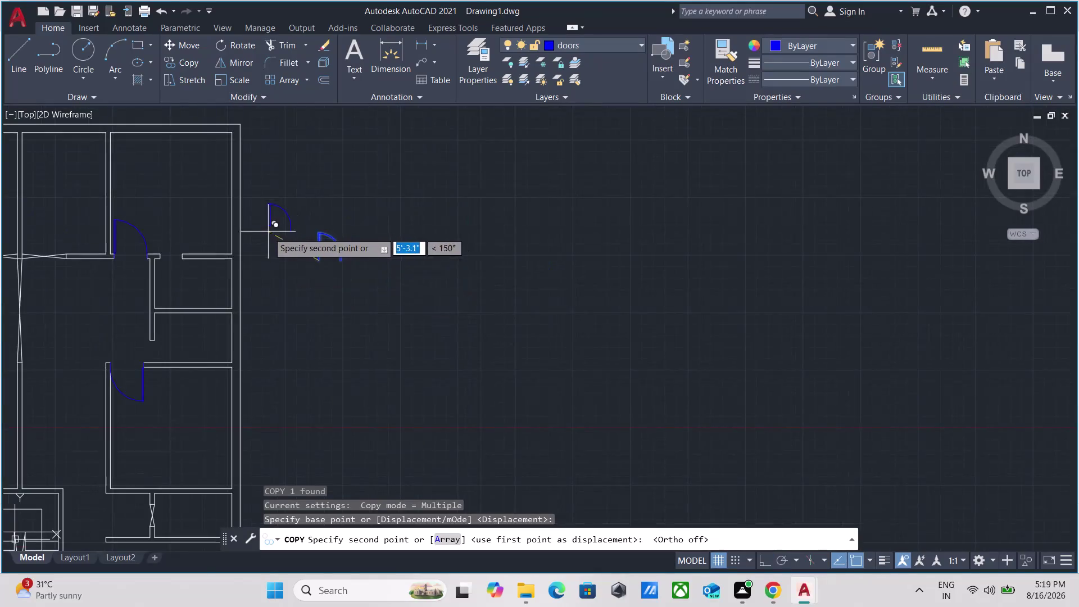
Place the copied blue door swing at an opening and finish copying.
scroll(up, 3)
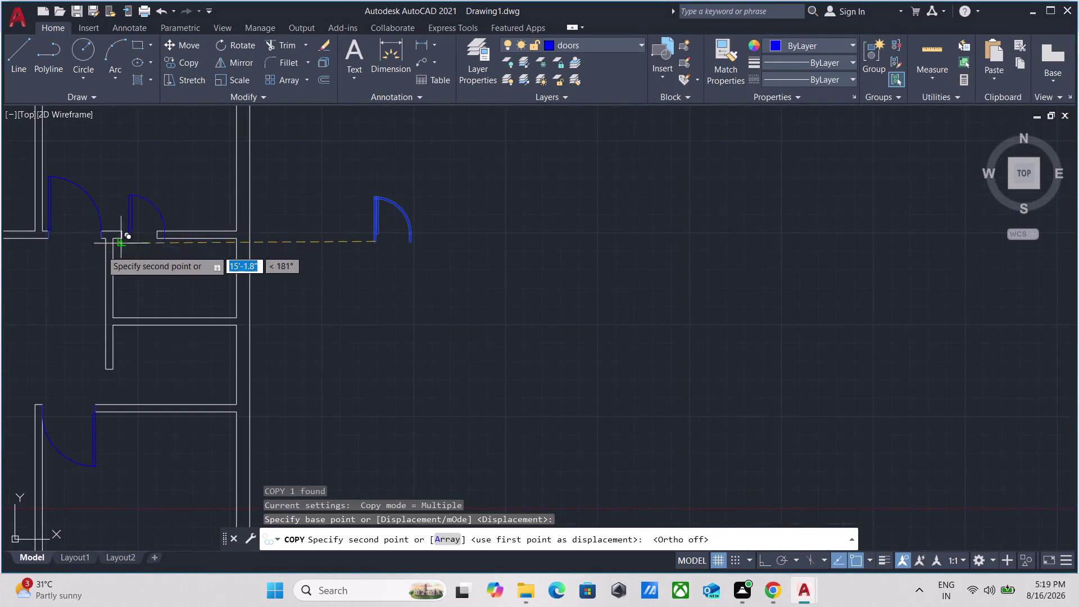
scroll(up, 3)
click(191, 201)
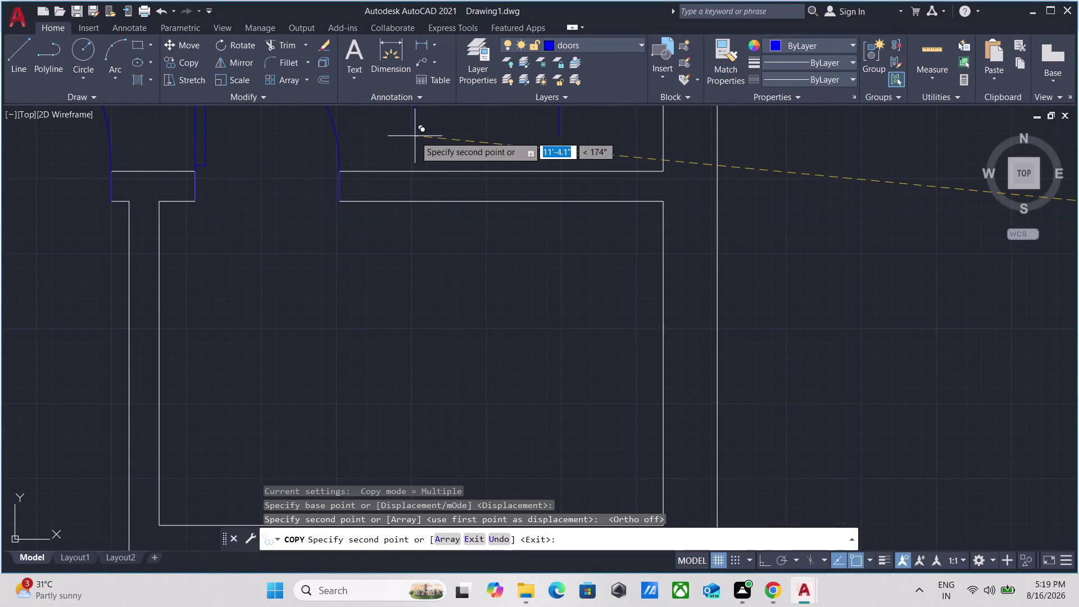
key(Escape)
Select the new door swing and start a mirror, then cancel it.
scroll(down, 3)
middle_drag(409, 136, 413, 241)
drag(411, 193, 356, 217)
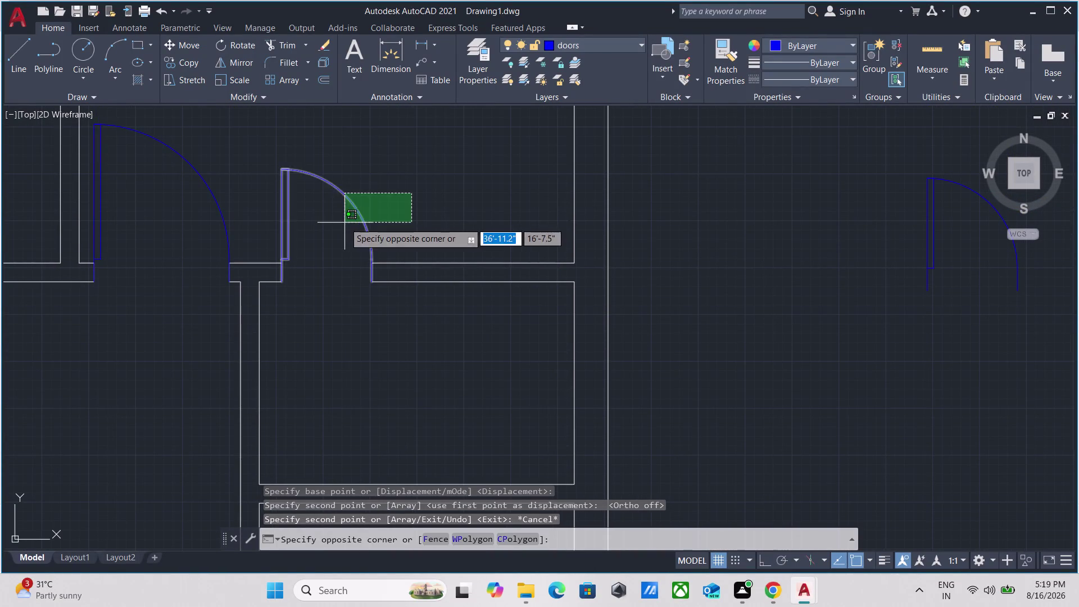
click(344, 223)
text(mi)
key(Return)
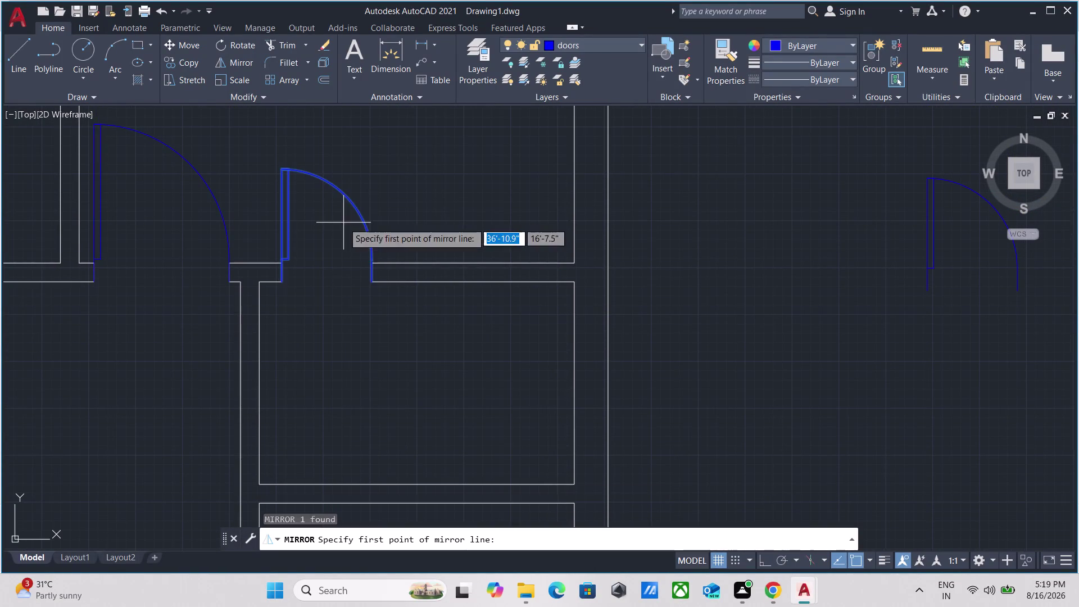
scroll(up, 3)
key(Escape)
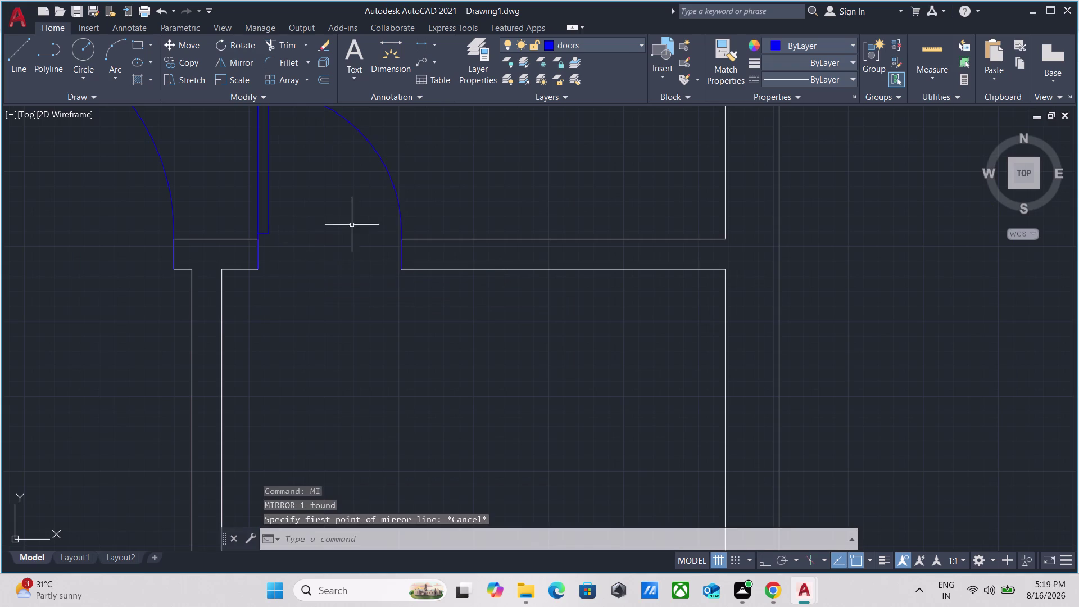
Move the door swing from its base point onto the wall.
drag(428, 155, 418, 159)
click(361, 176)
key(m)
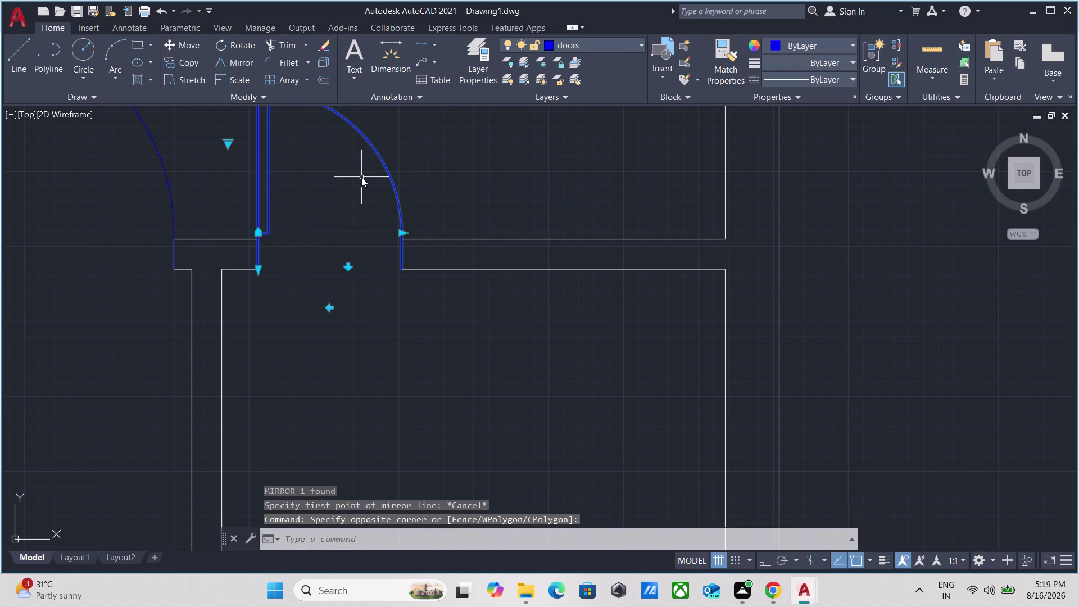
key(Return)
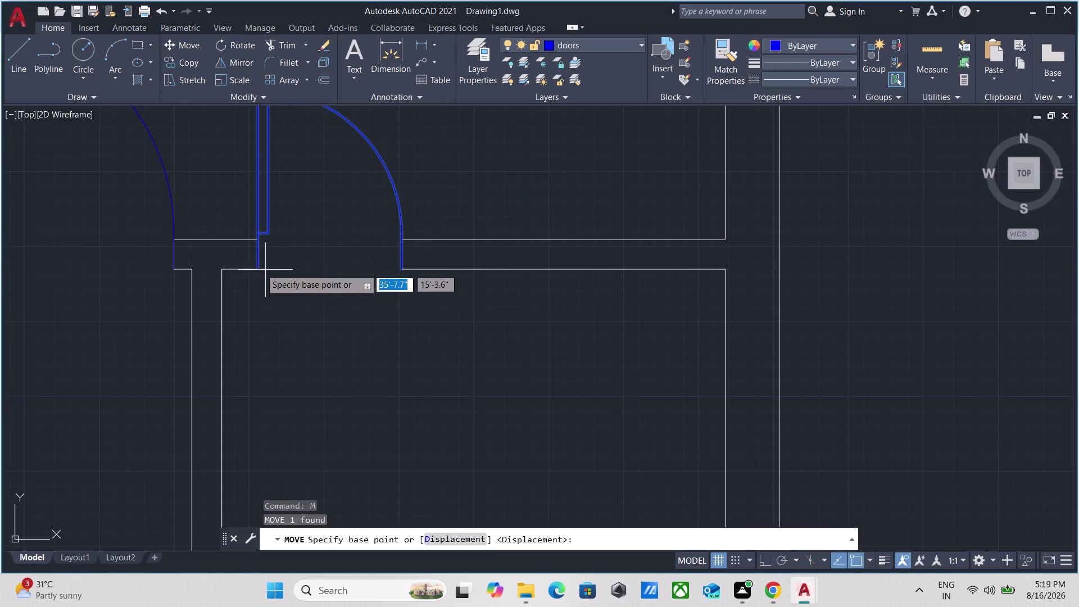
click(256, 267)
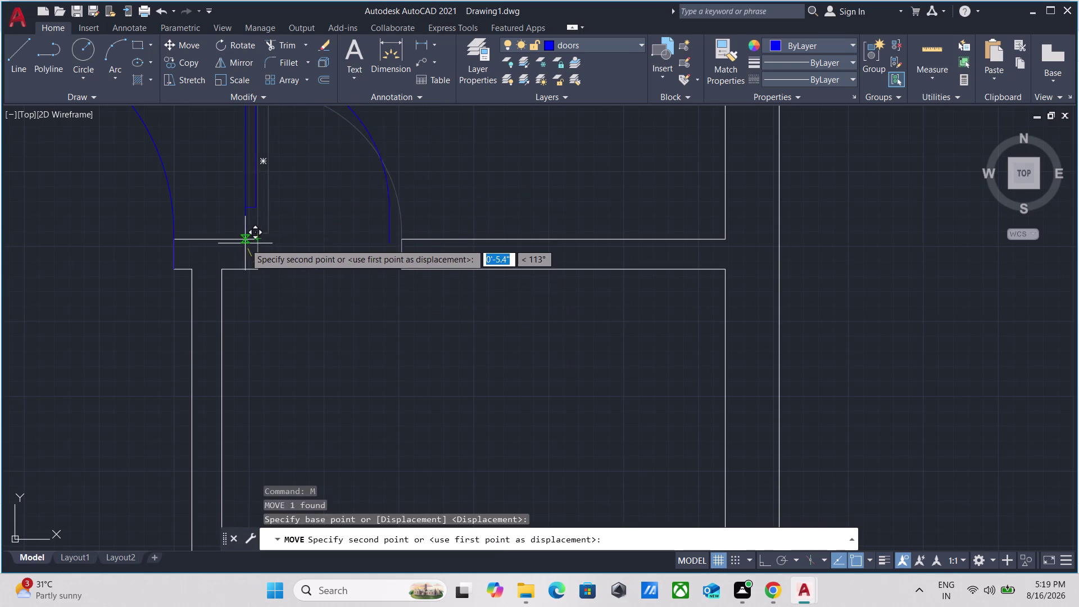
click(255, 238)
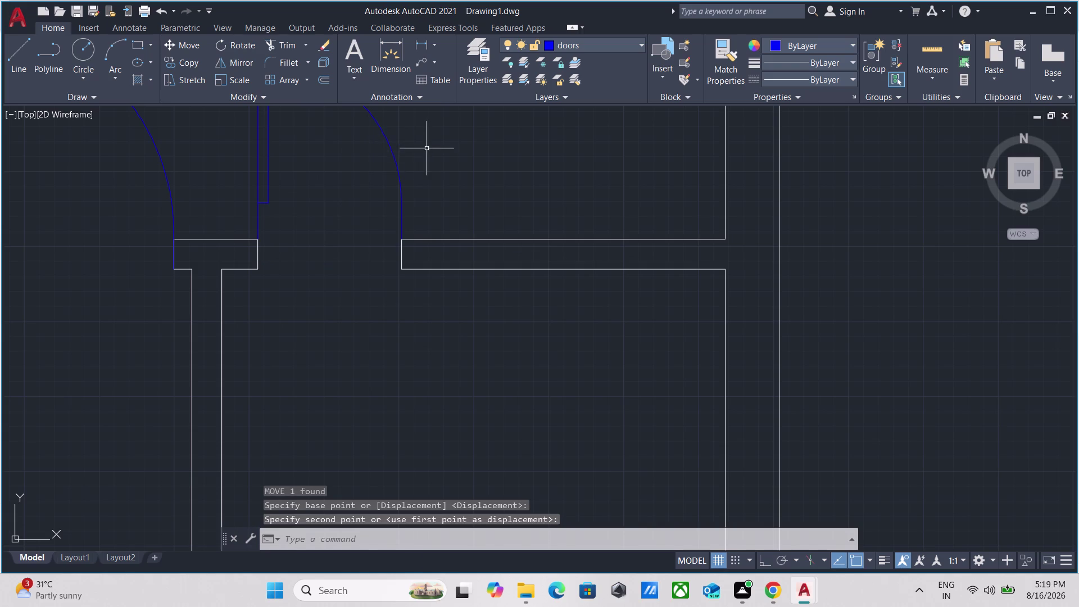
Mirror the door swing about a horizontal line, erasing the source.
click(427, 148)
click(315, 184)
text(mi)
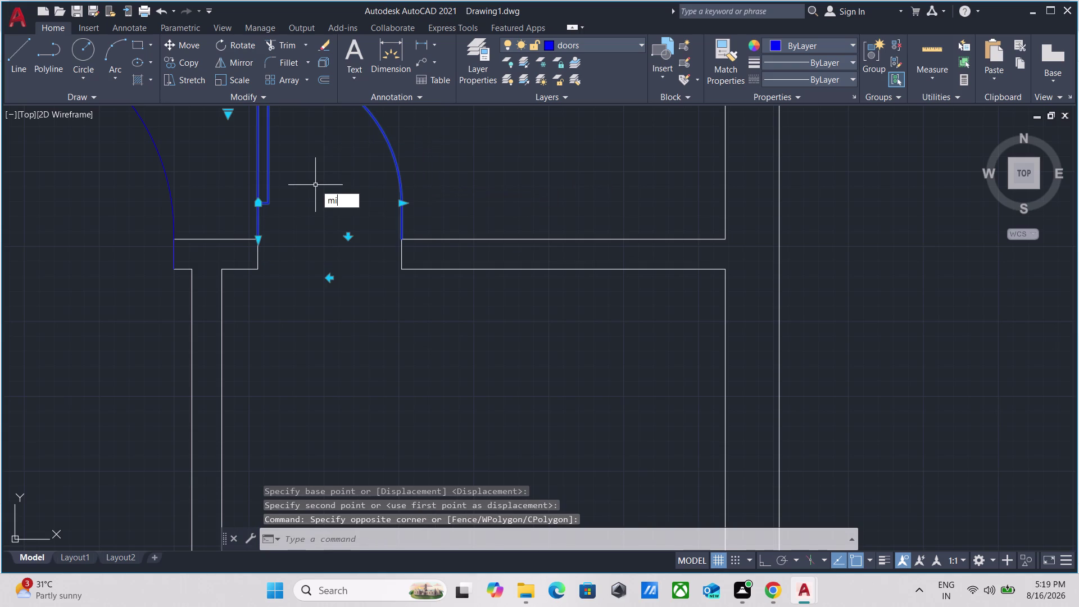
key(Return)
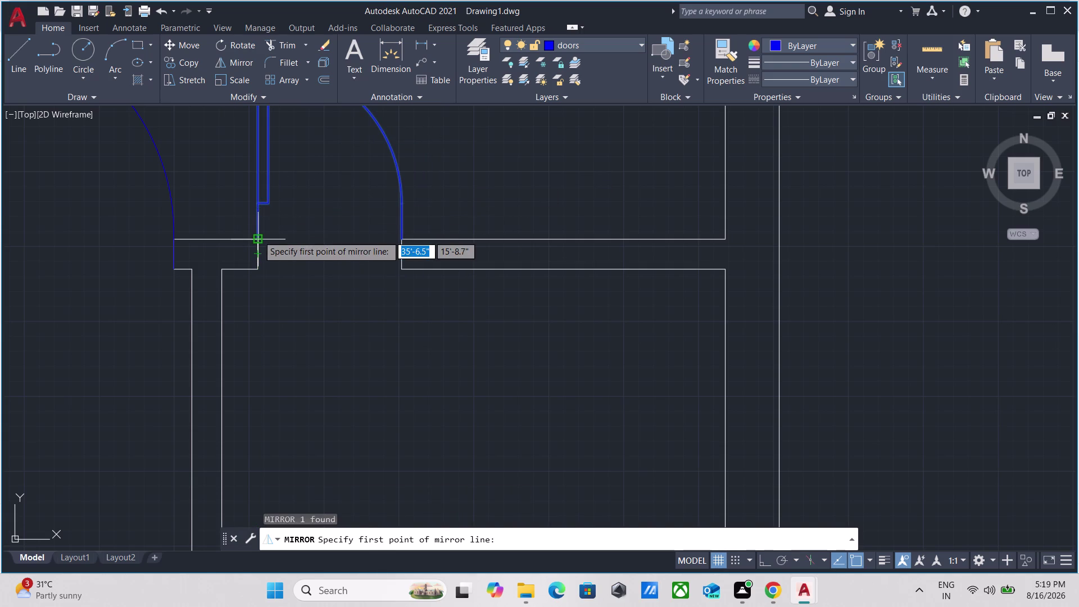
click(258, 235)
key(F8)
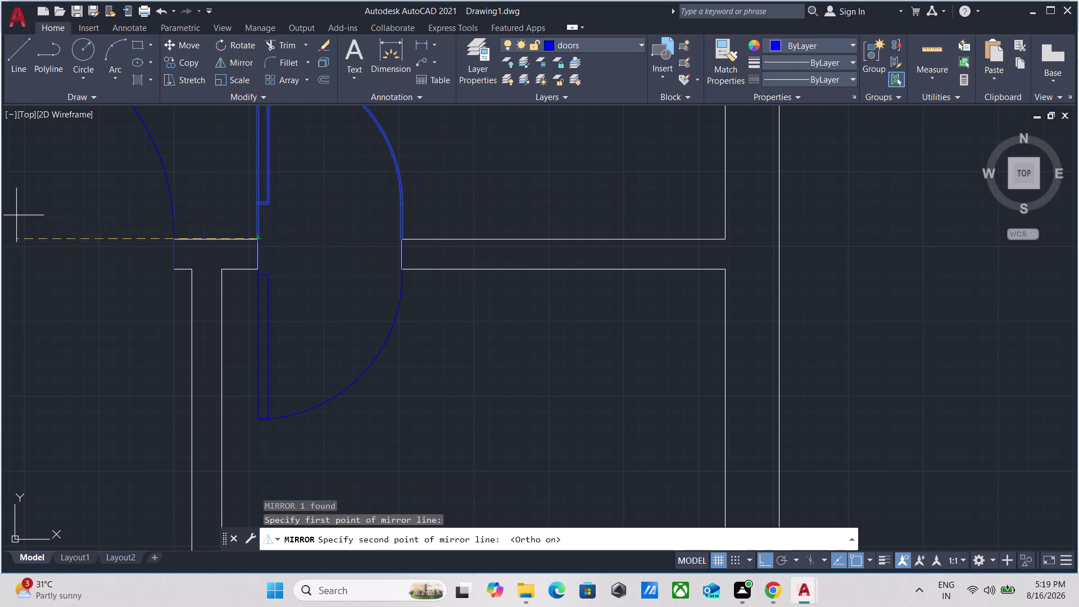
click(43, 278)
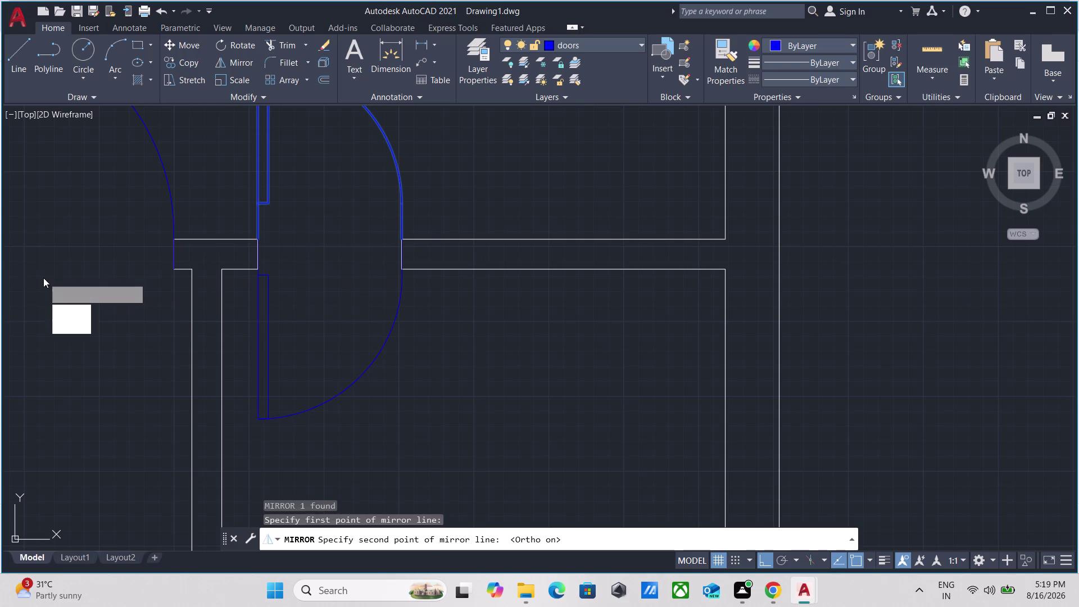
drag(69, 314, 43, 277)
Pan out to view the whole floor plan and select another door swing.
scroll(down, 3)
middle_drag(292, 266, 384, 256)
scroll(down, 3)
middle_drag(461, 259, 493, 340)
scroll(up, 3)
scroll(up, 3)
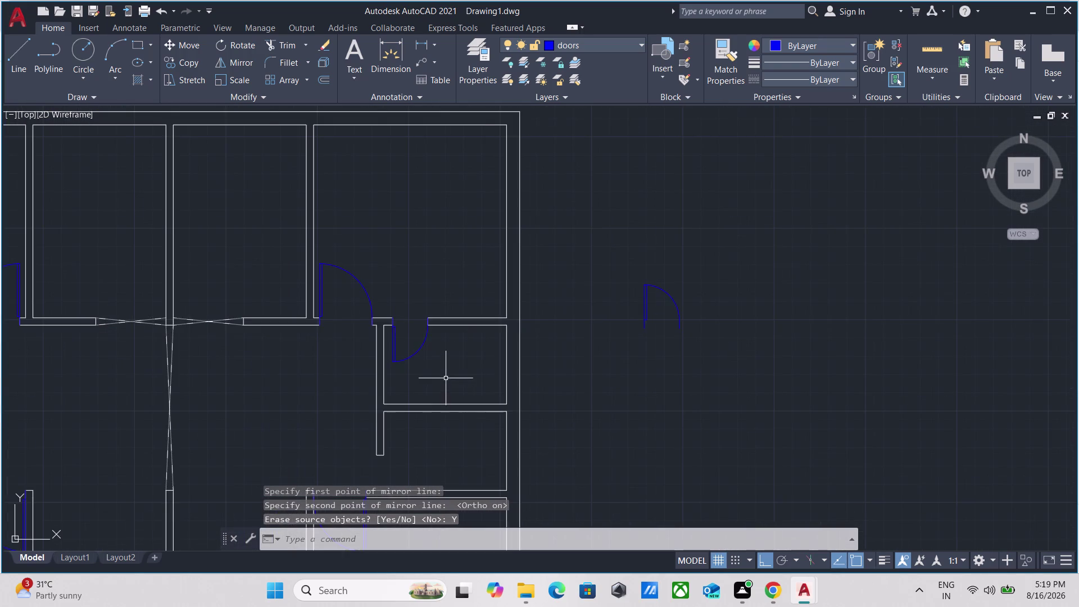
scroll(up, 3)
drag(431, 335, 422, 322)
Select the door swing and copy it from its wall corner.
click(218, 193)
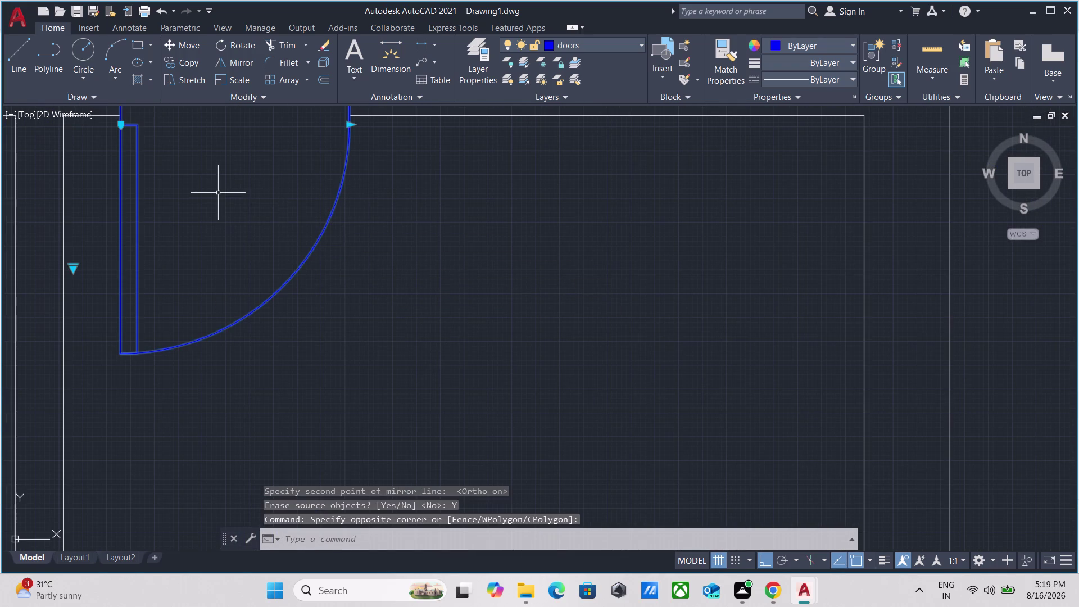
middle_drag(226, 202, 354, 278)
text(c)
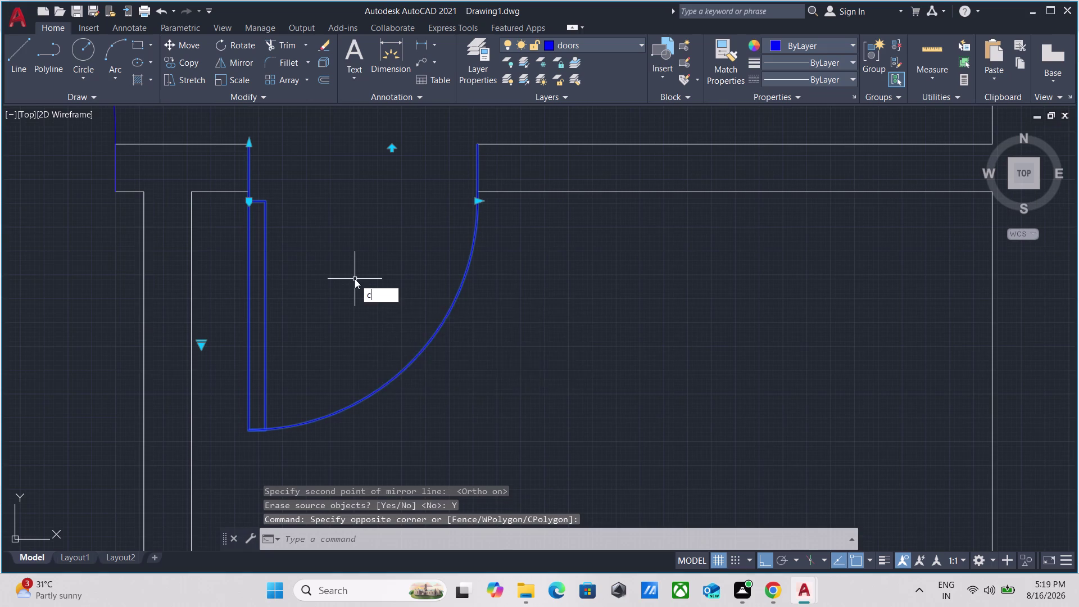
text(o)
key(Return)
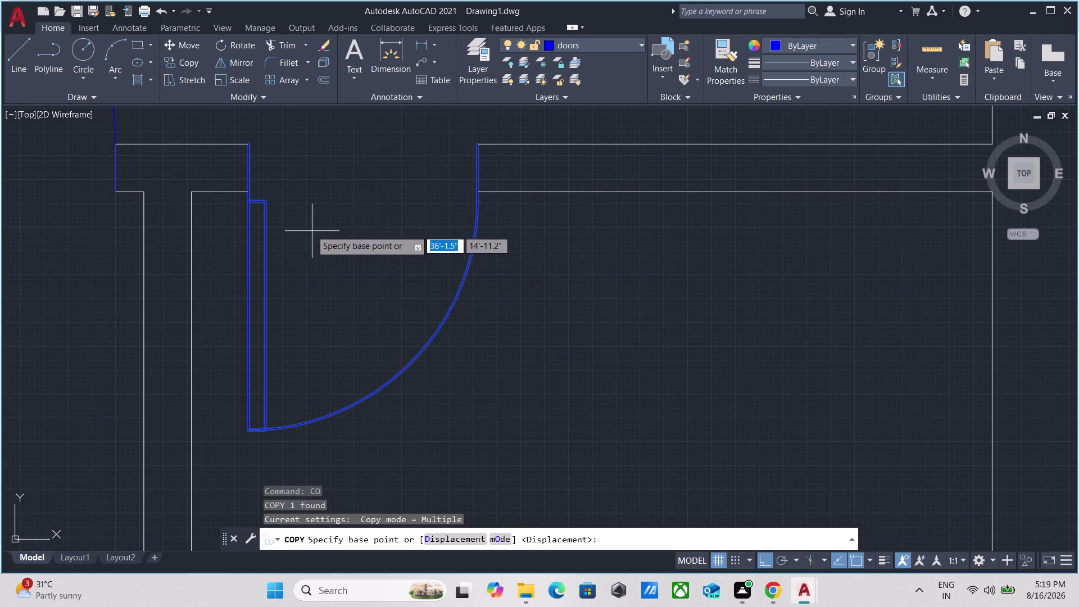
click(245, 142)
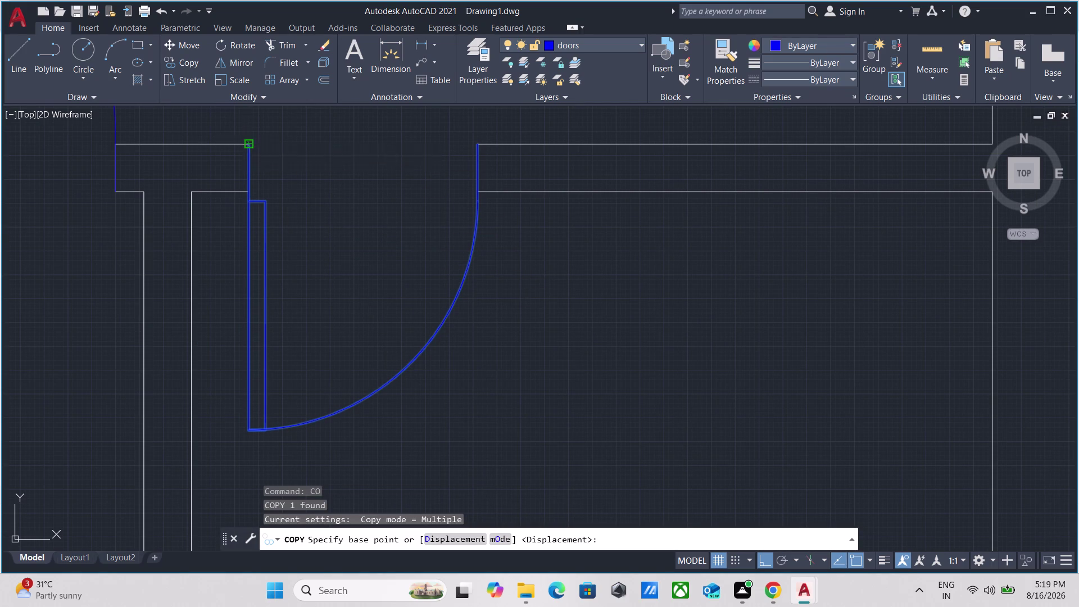
Place the door swing copy at another door opening.
scroll(down, 3)
middle_drag(108, 180, 700, 294)
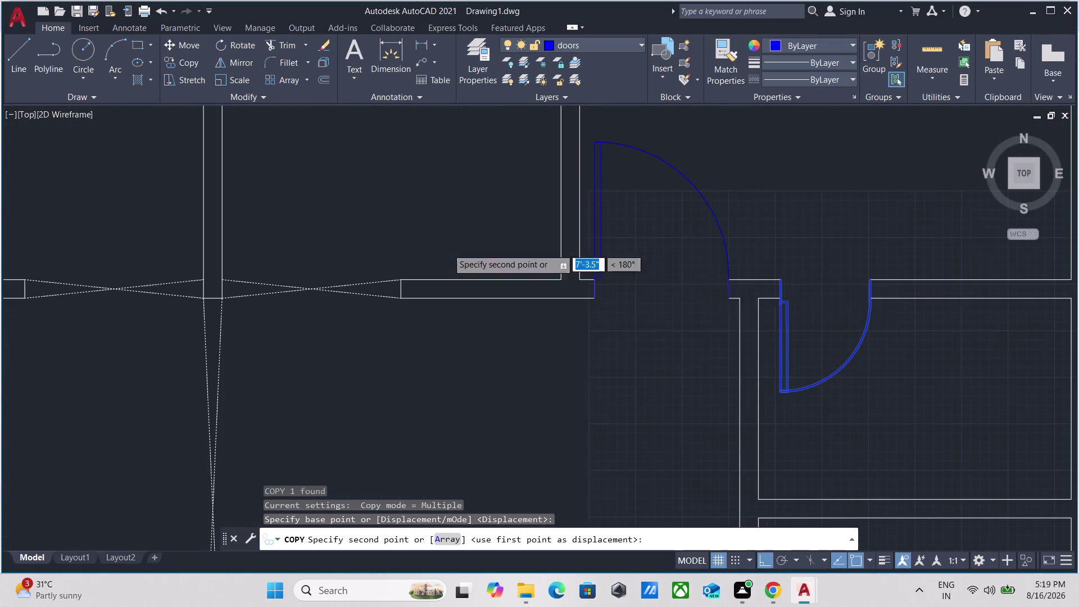
key(F8)
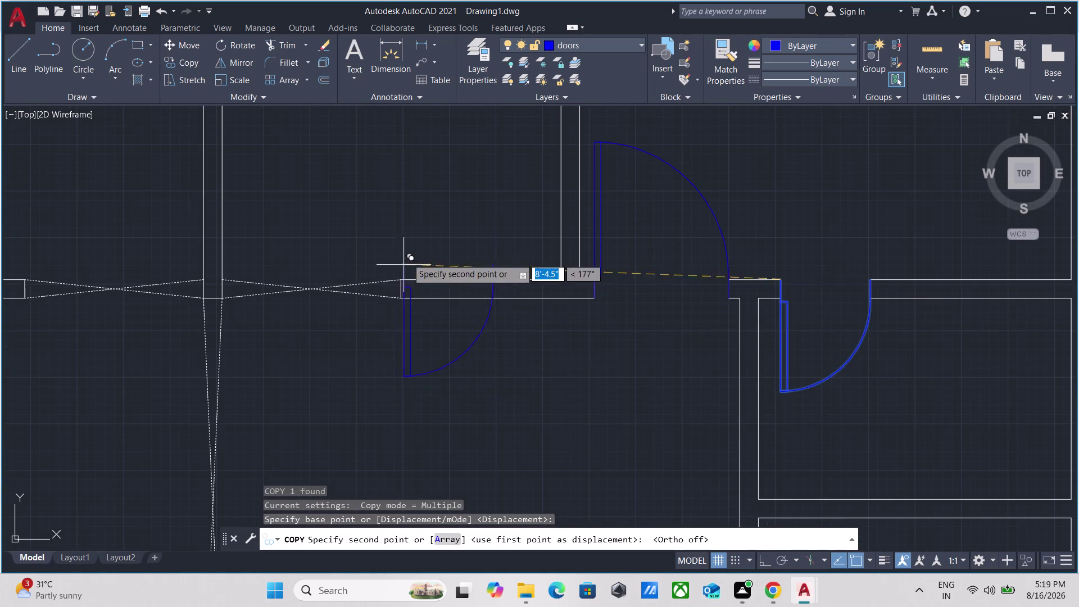
scroll(down, 3)
middle_drag(41, 262, 300, 308)
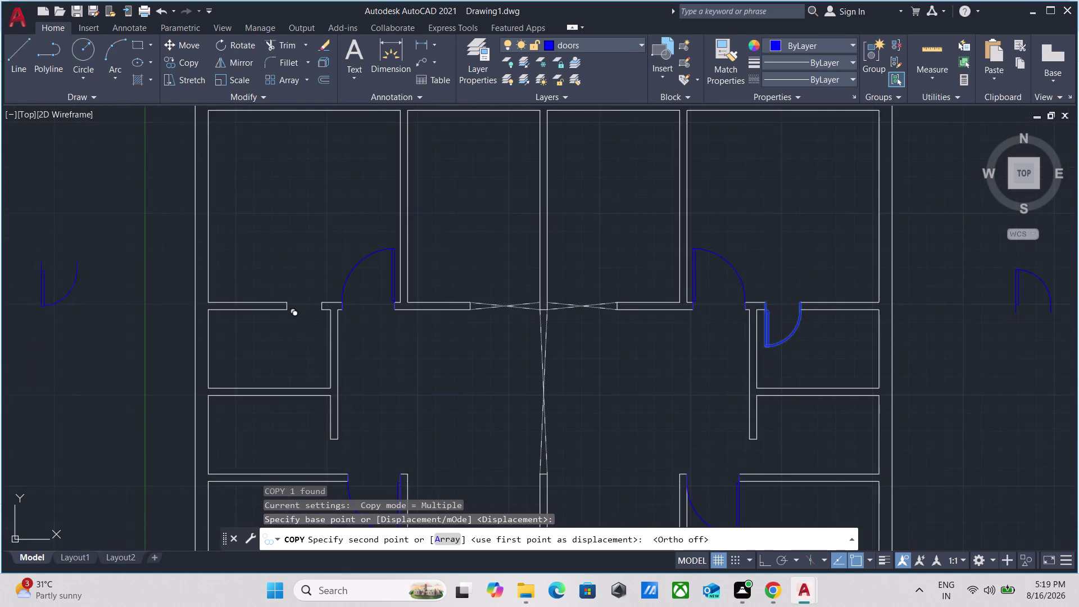
scroll(up, 3)
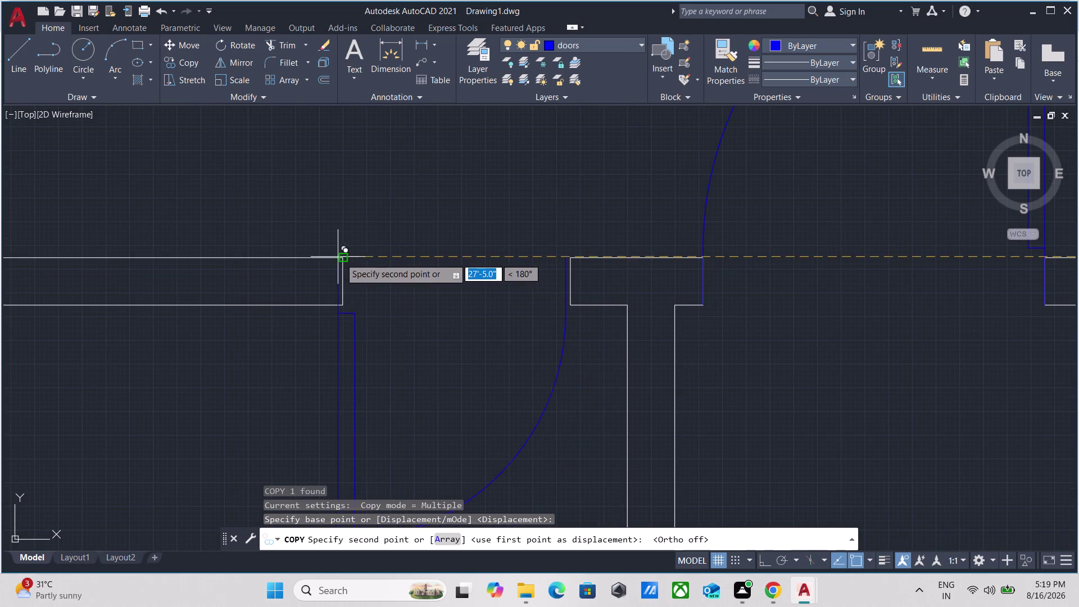
click(342, 259)
scroll(down, 3)
scroll(down, 3)
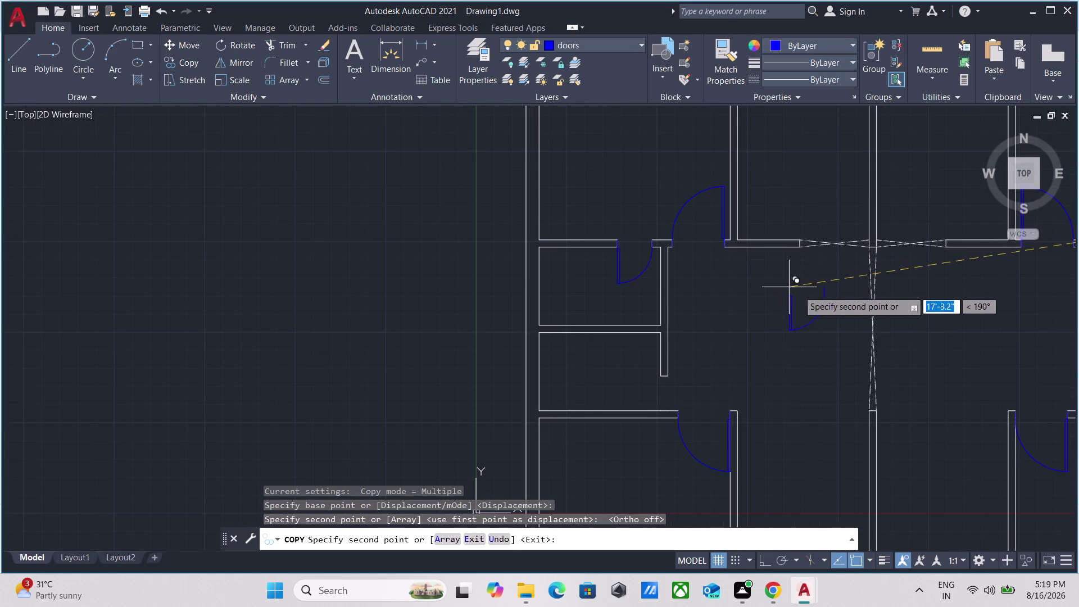
scroll(down, 3)
middle_drag(913, 298, 704, 326)
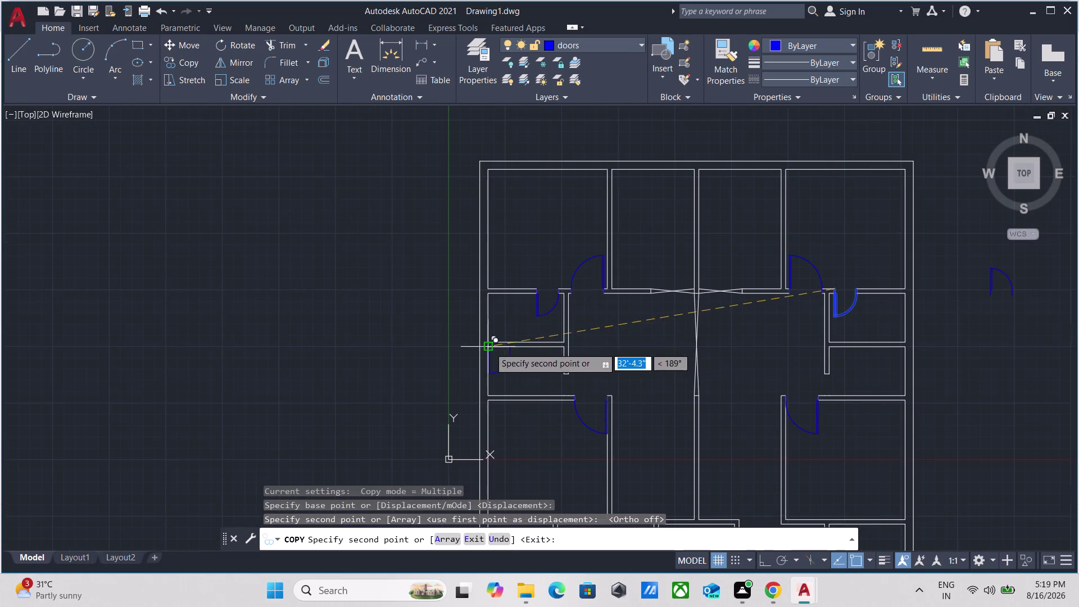
scroll(up, 3)
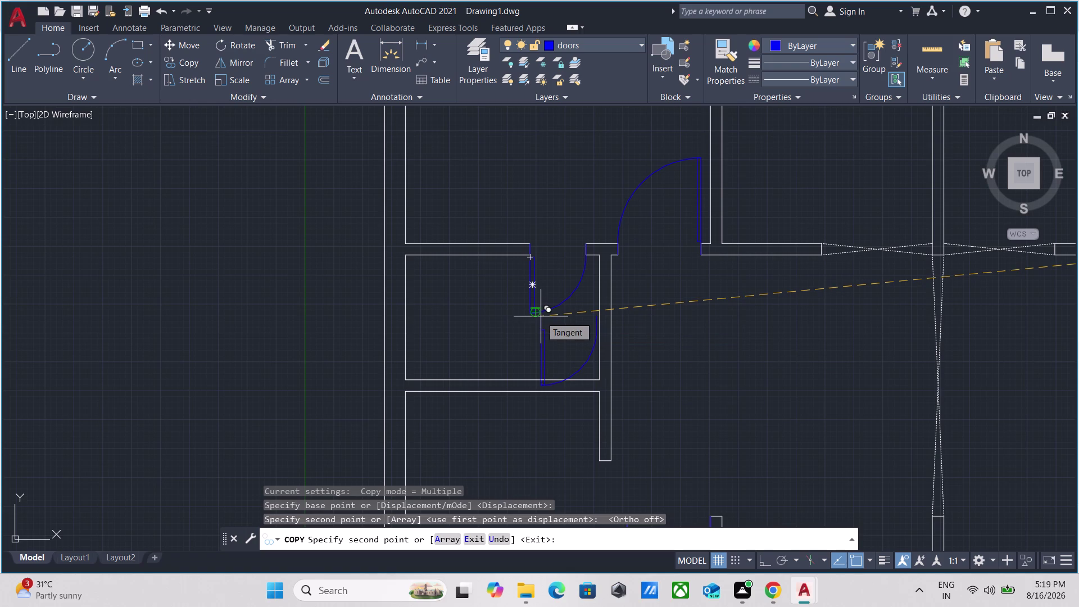
key(Escape)
Mirror the copied door about a vertical line, erasing the original.
scroll(up, 3)
drag(608, 306, 597, 299)
click(553, 250)
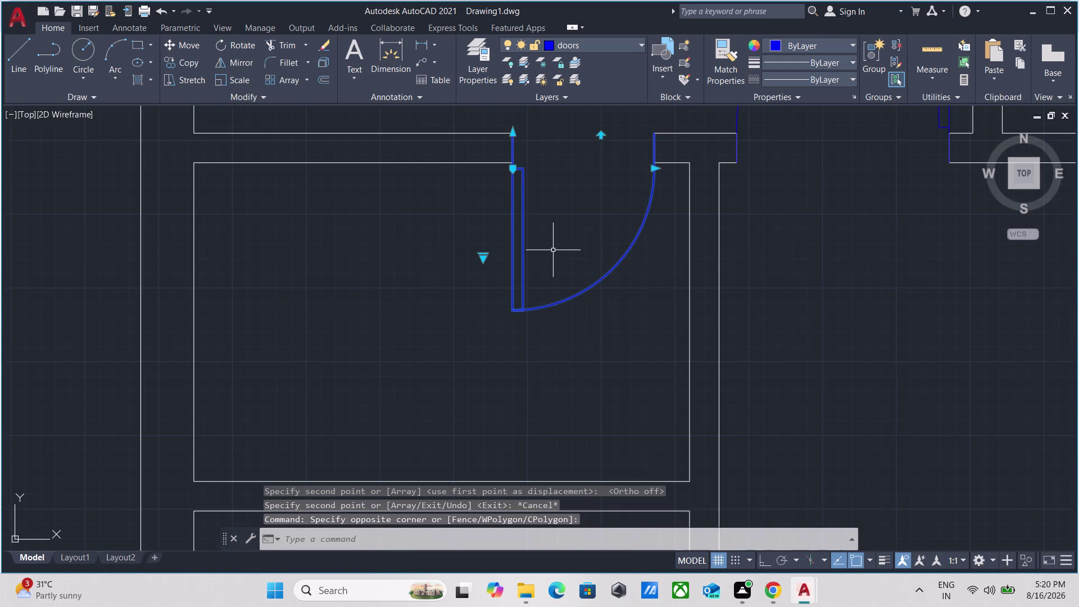
key(m)
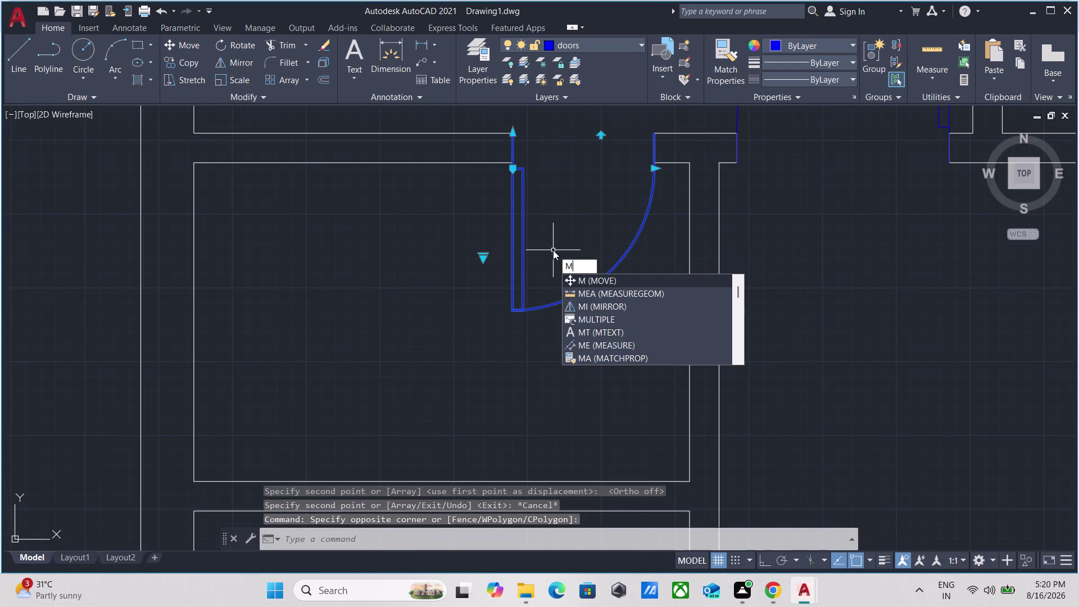
key(i)
key(Return)
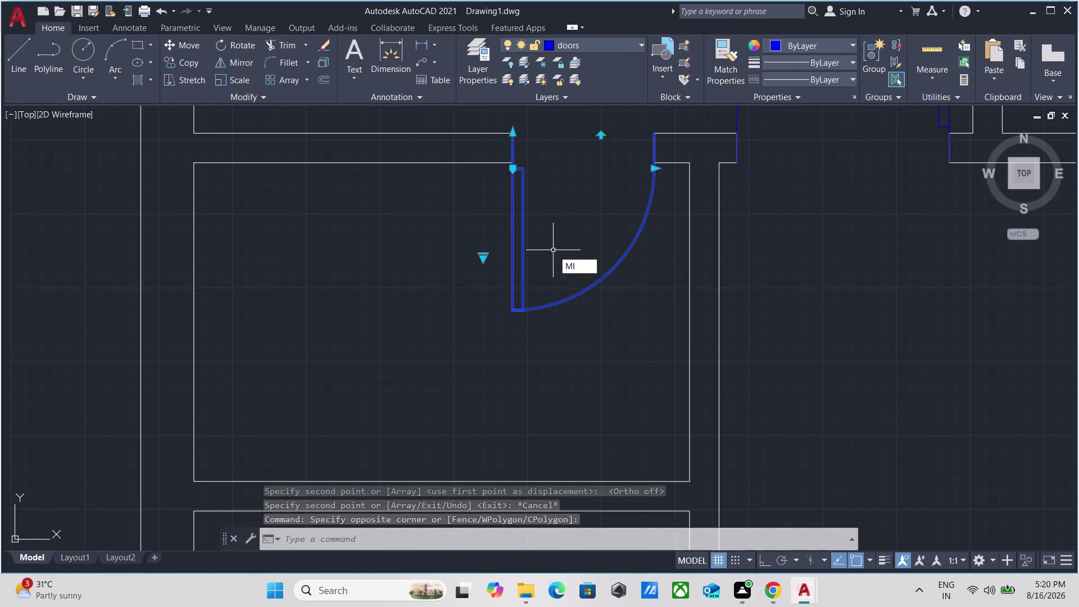
click(514, 133)
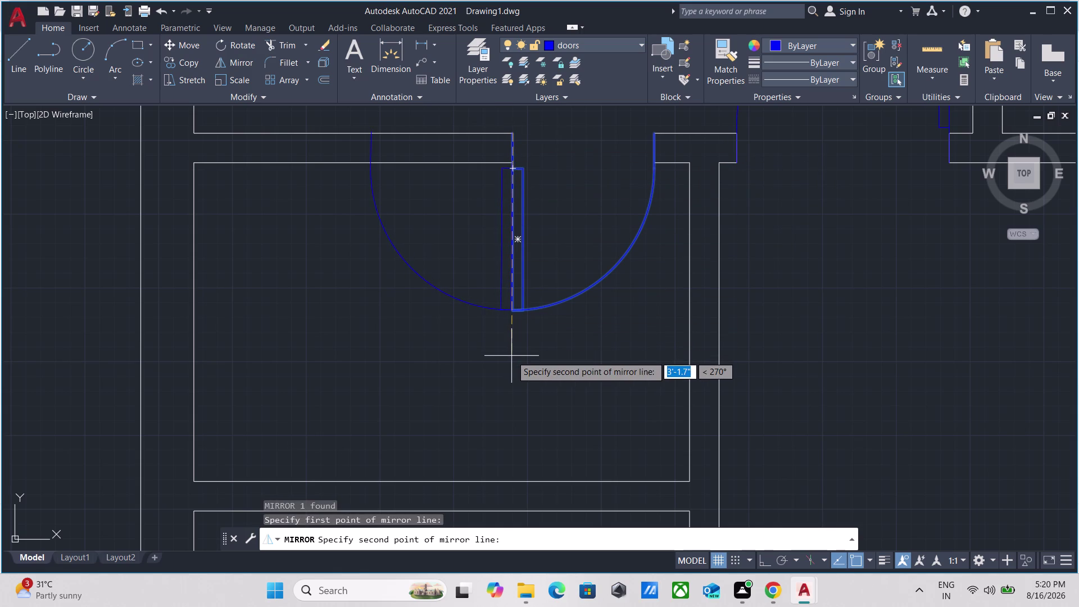
key(F8)
click(506, 396)
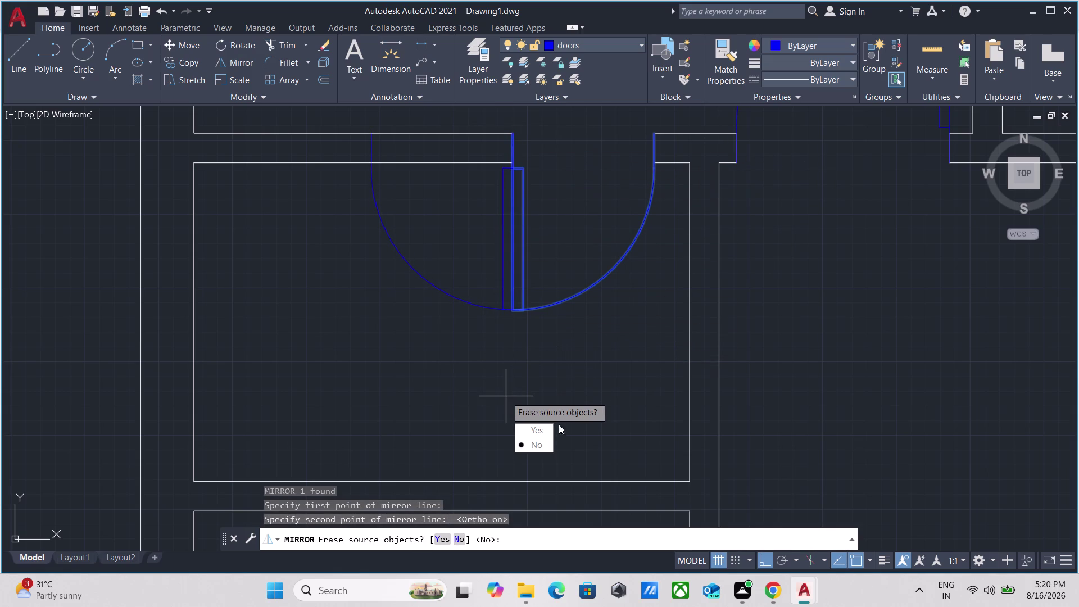
drag(550, 431, 505, 395)
Move the flipped door swing from its hinge corner to the opposite jamb.
drag(546, 228, 515, 241)
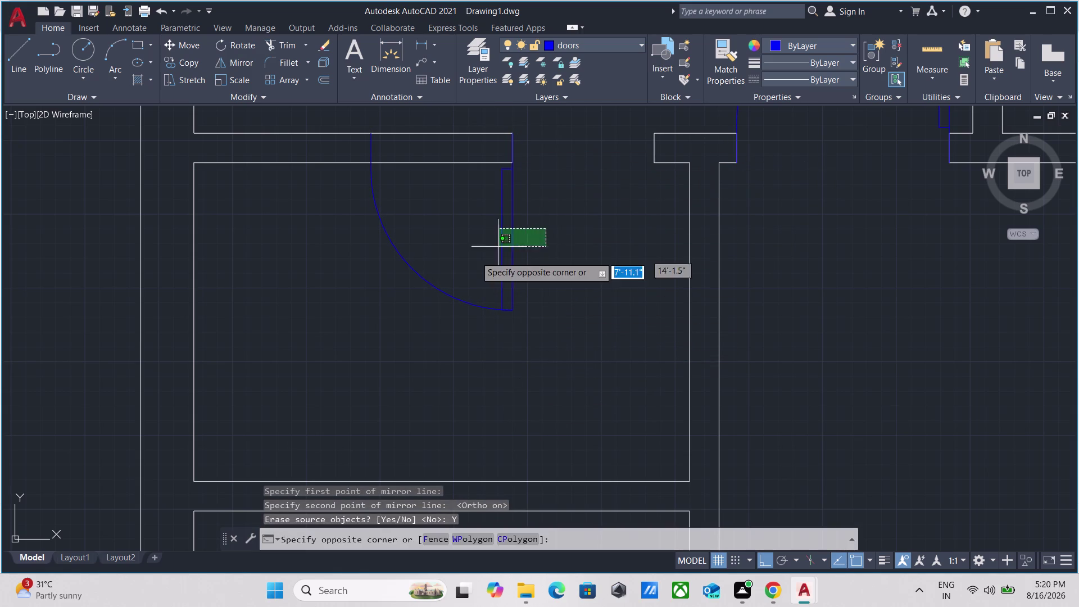
click(463, 259)
key(m)
key(Return)
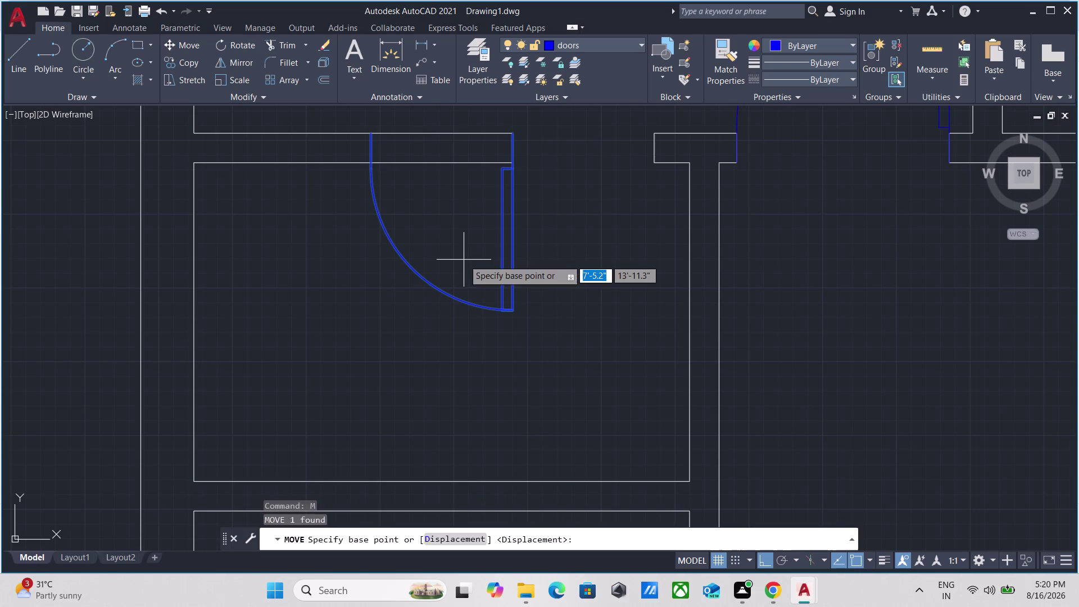
click(510, 134)
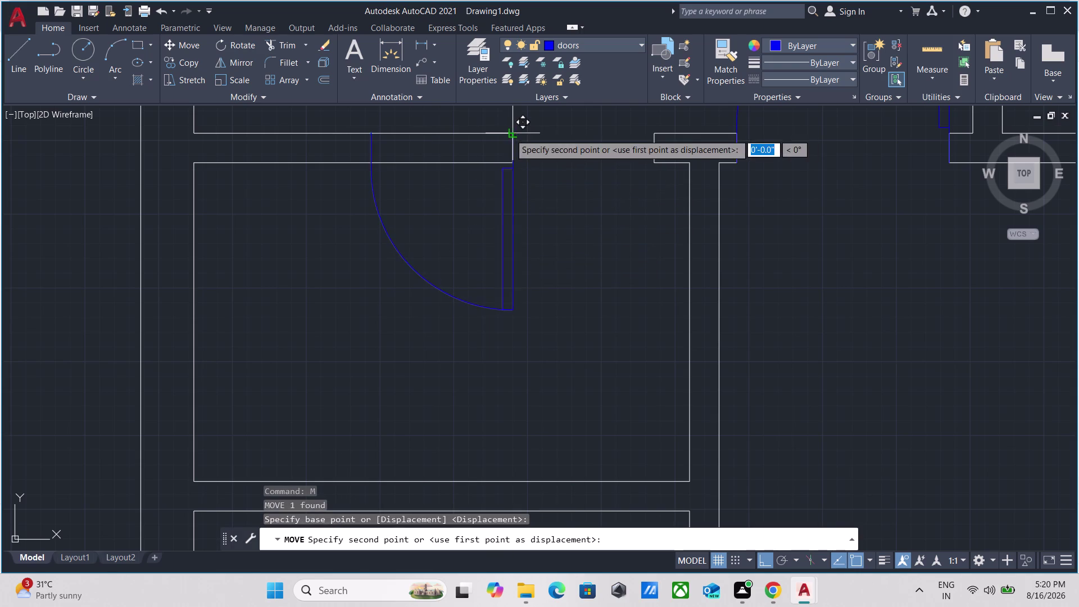
click(654, 136)
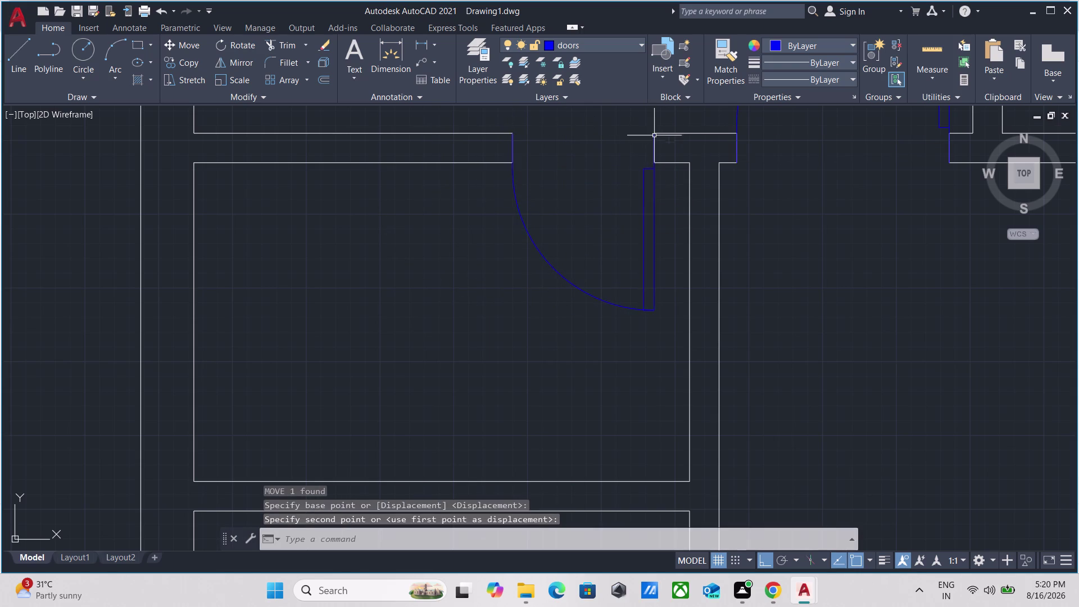
scroll(down, 3)
scroll(down, 3)
middle_drag(774, 180, 564, 200)
scroll(down, 3)
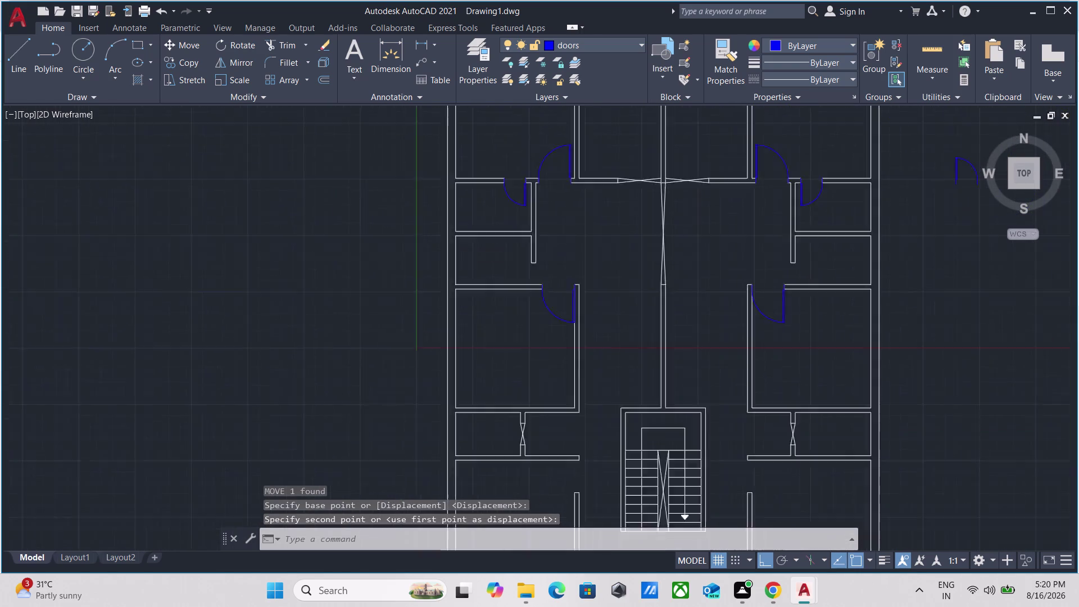
scroll(down, 3)
scroll(up, 3)
middle_drag(691, 260, 667, 463)
scroll(up, 3)
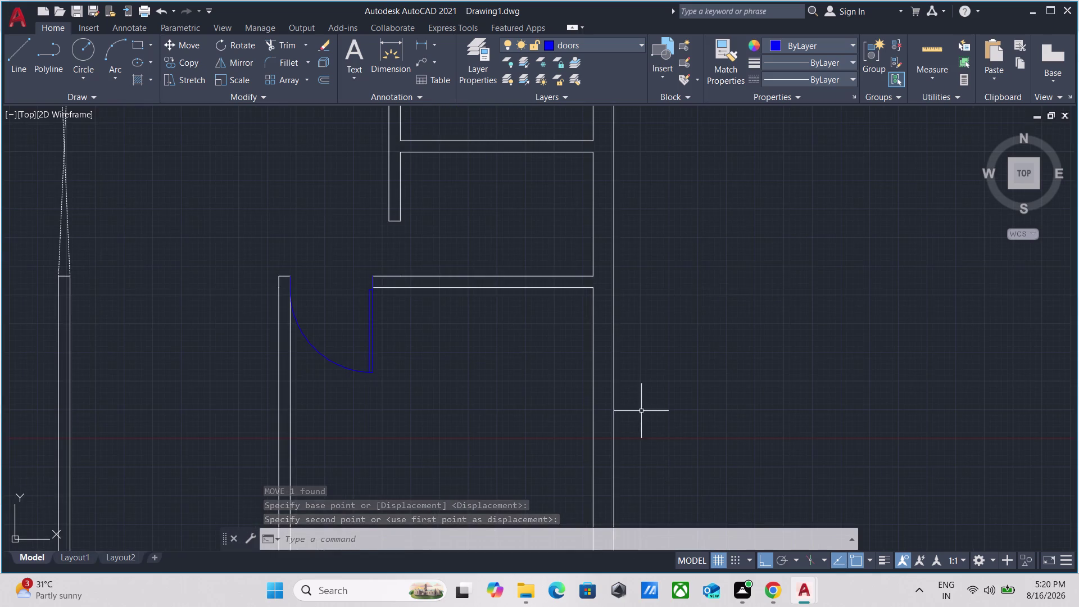
scroll(down, 3)
scroll(up, 3)
middle_drag(434, 207, 436, 307)
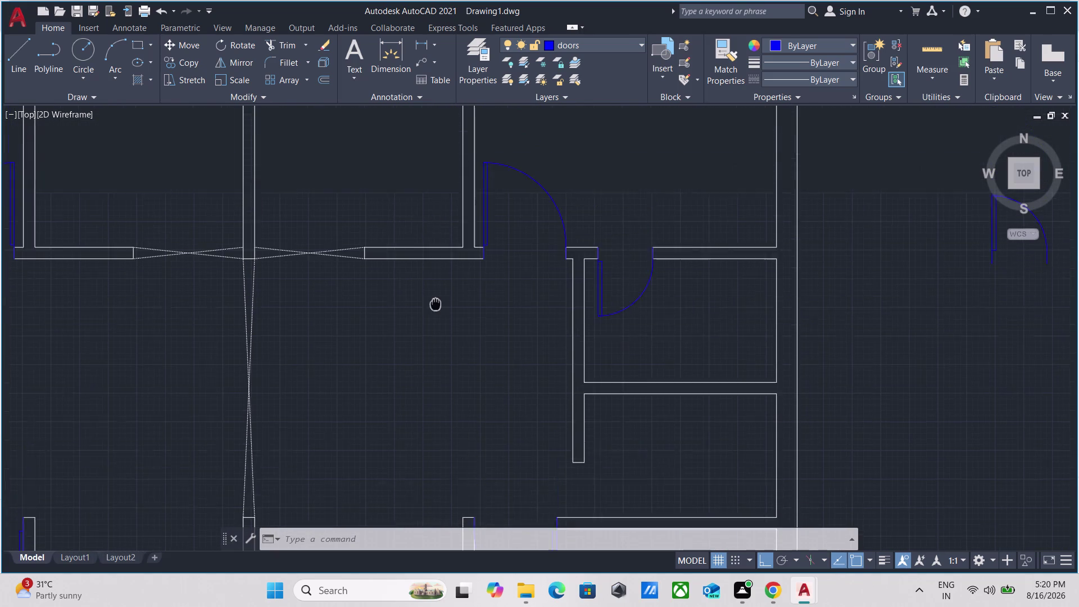
middle_drag(437, 307, 438, 324)
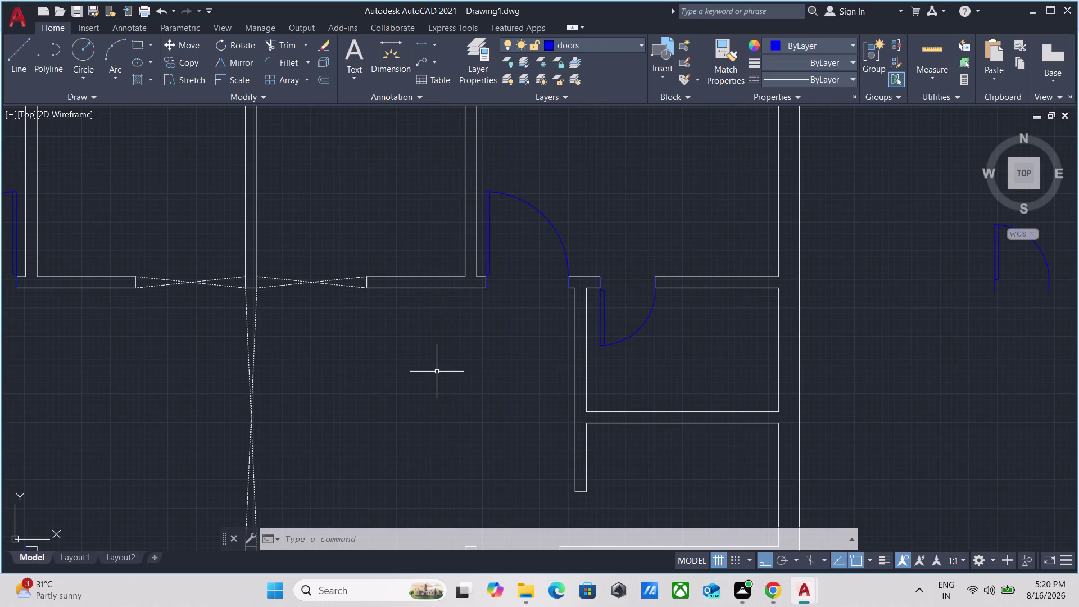
scroll(down, 3)
scroll(down, 3)
scroll(up, 3)
scroll(down, 3)
scroll(up, 3)
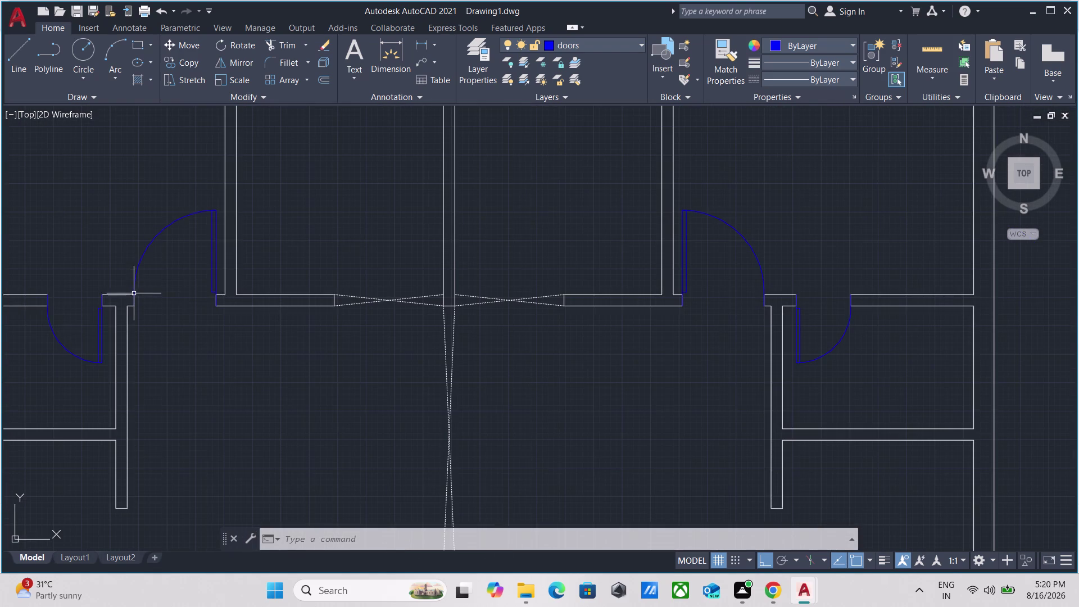
scroll(up, 3)
scroll(down, 3)
scroll(down, 3)
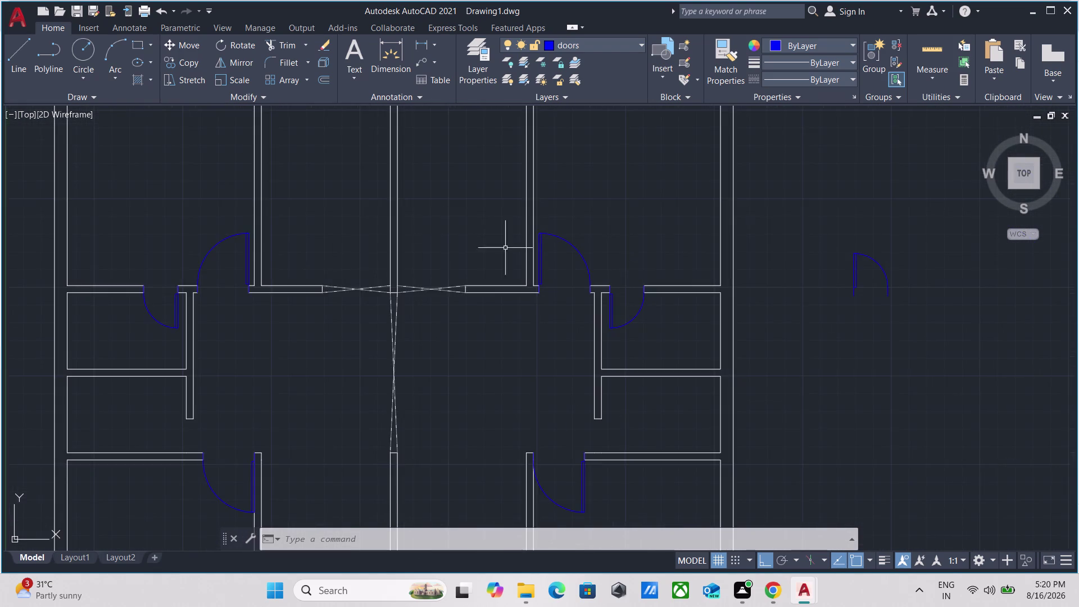
scroll(up, 3)
scroll(down, 3)
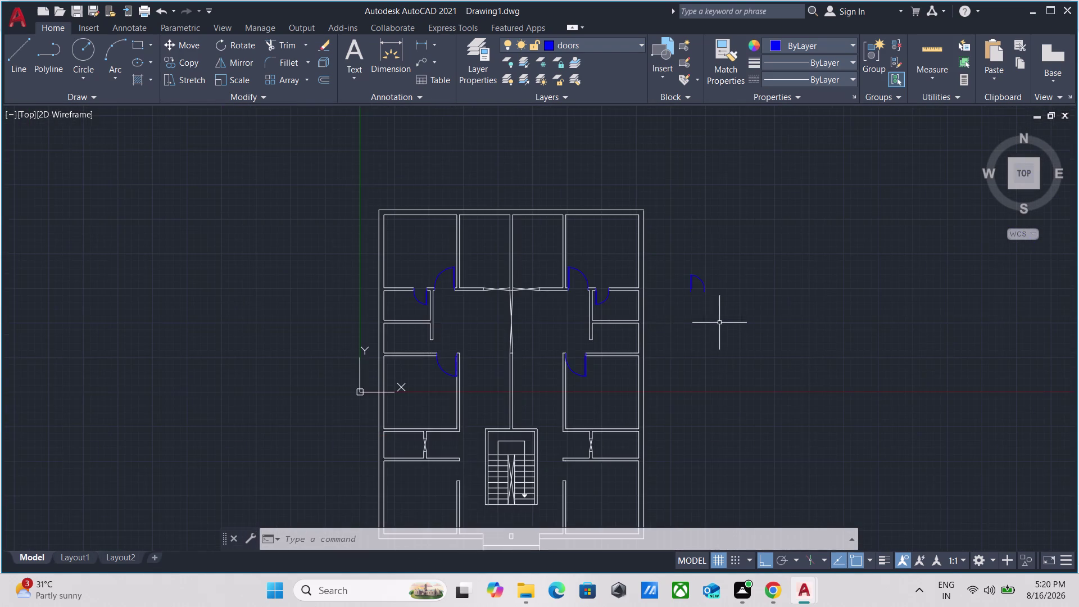
scroll(up, 3)
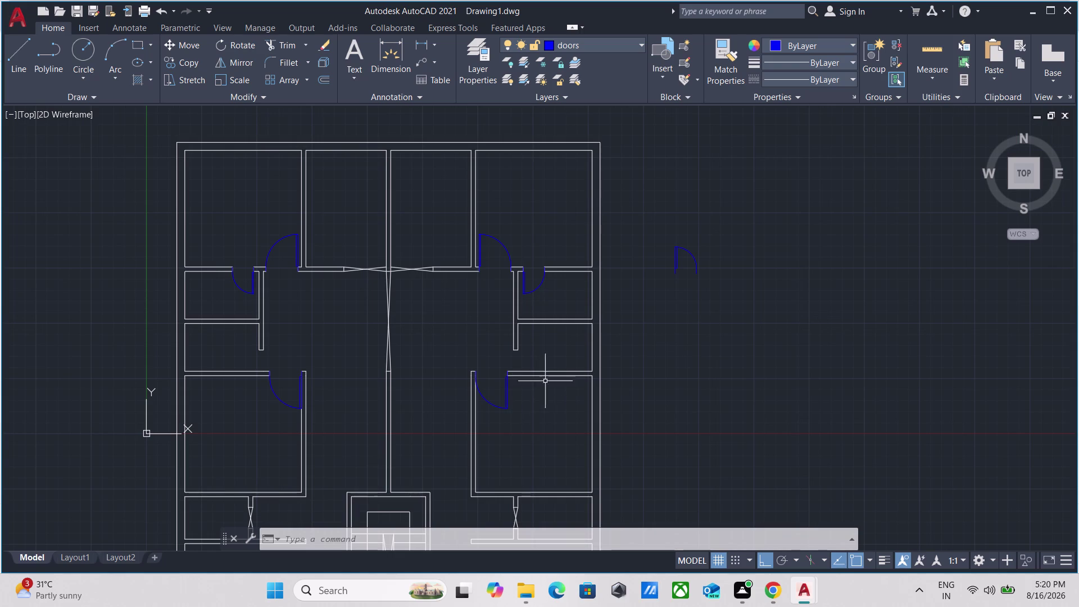
Select the spare door symbol and start a copy, then cancel it.
scroll(up, 3)
drag(792, 269, 782, 269)
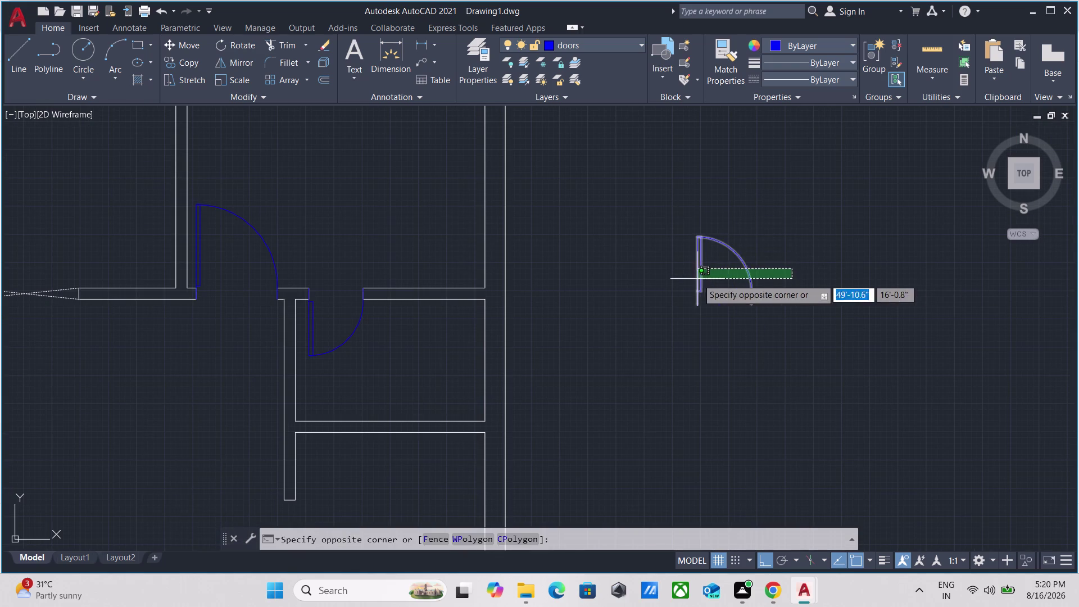
click(696, 279)
text(co)
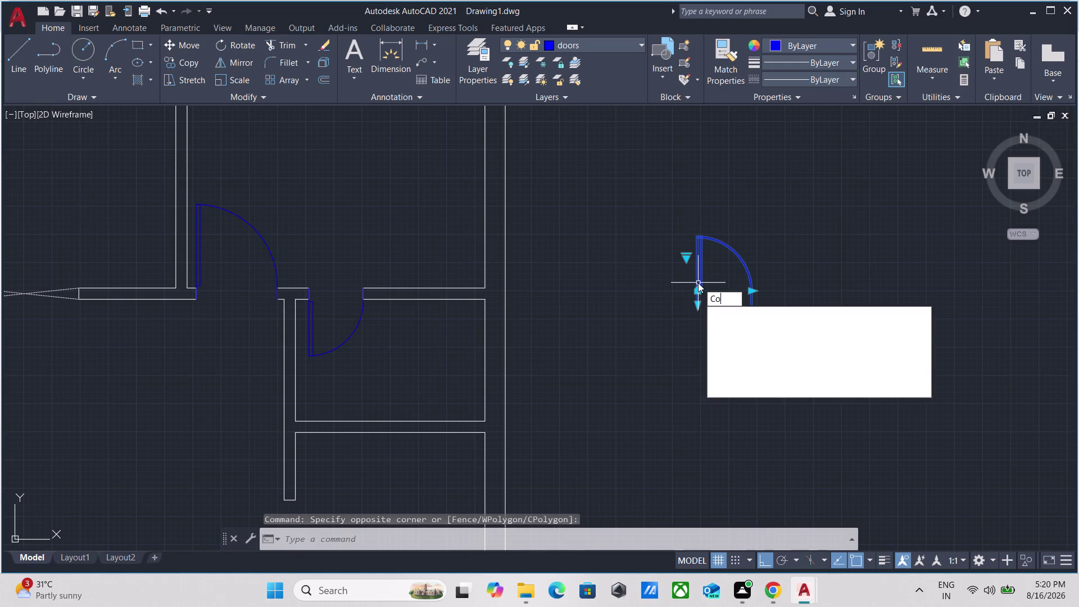
key(Return)
click(698, 300)
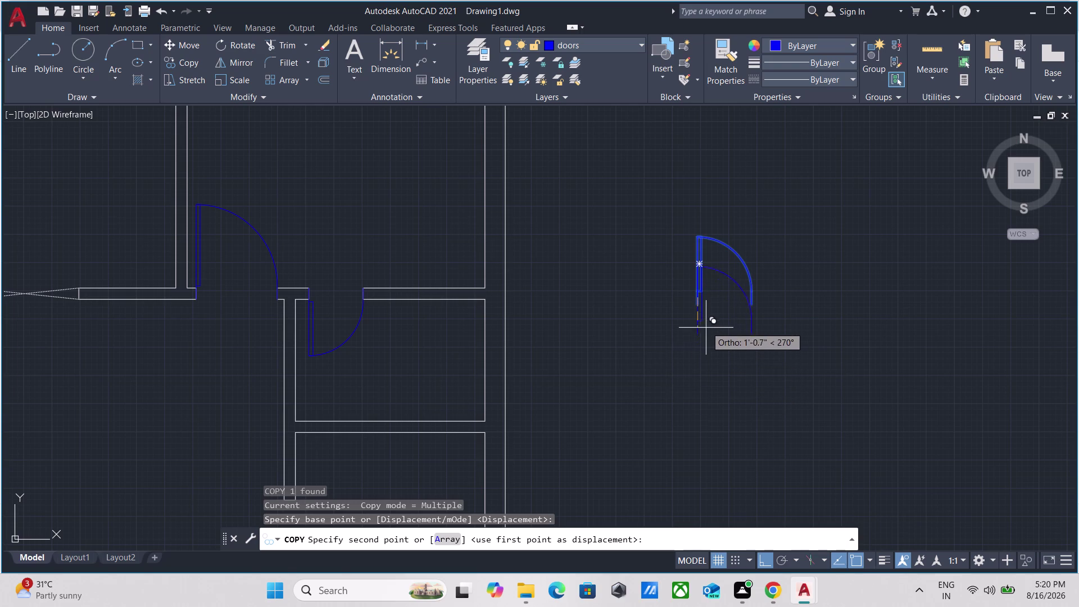
key(Escape)
Mirror the spare door symbol, erasing the original.
drag(725, 318, 702, 300)
click(647, 249)
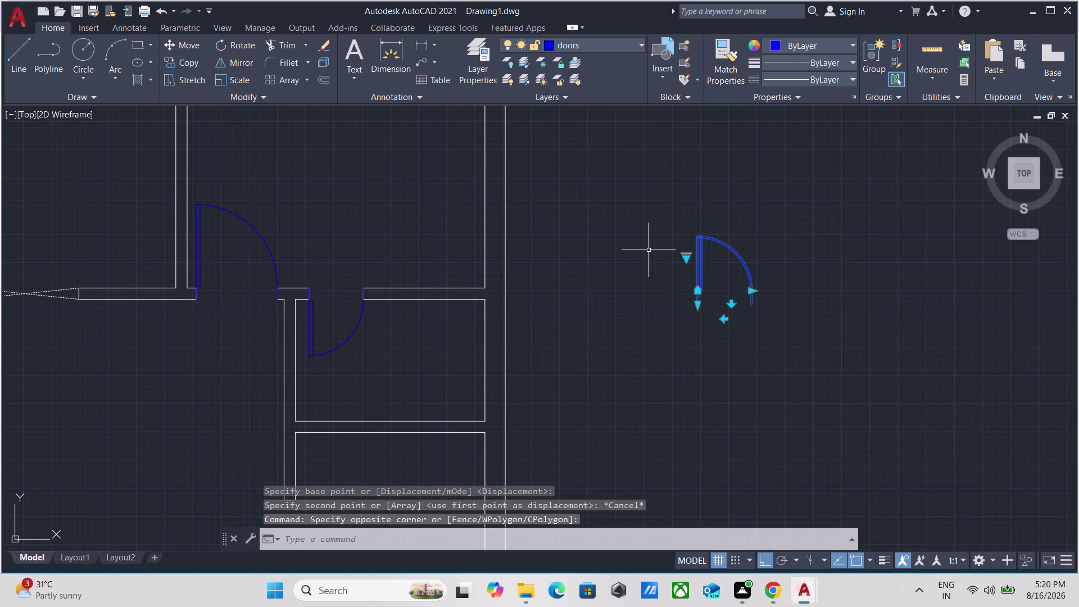
text(mi)
key(Return)
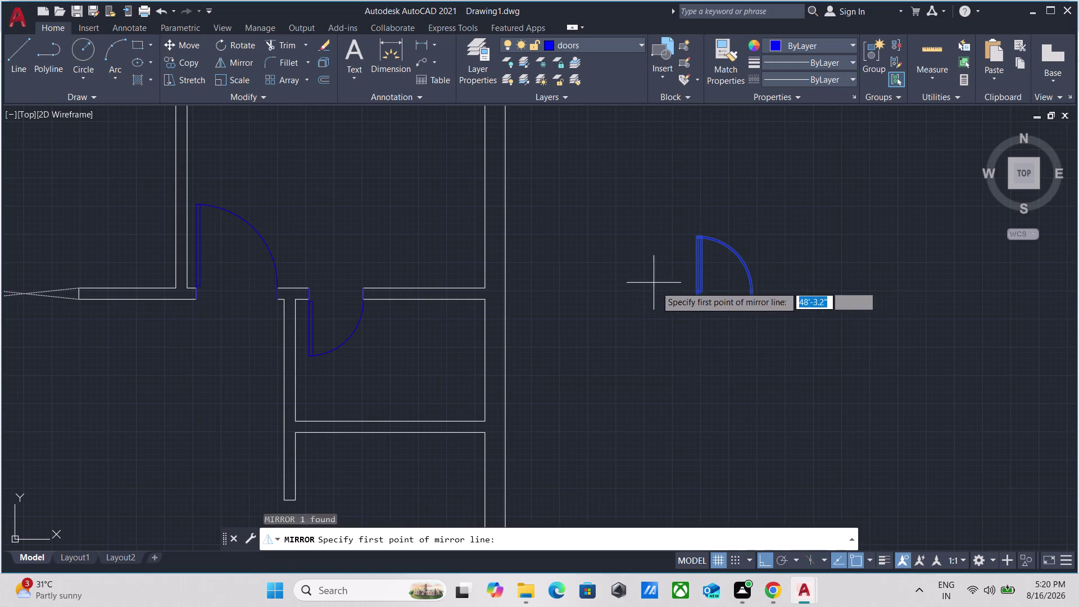
scroll(up, 3)
click(774, 282)
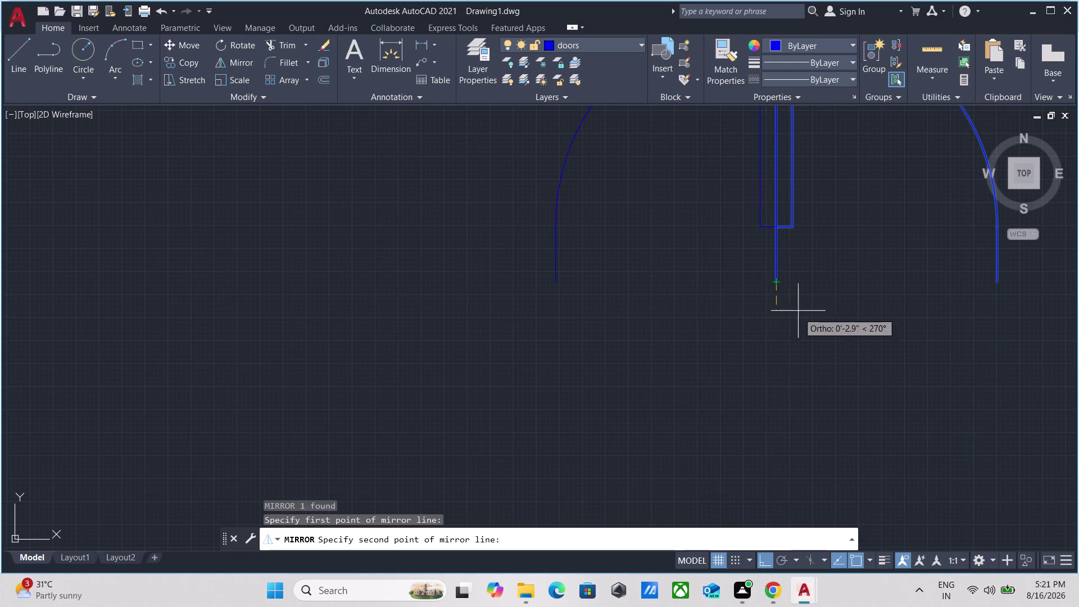
scroll(down, 3)
click(656, 320)
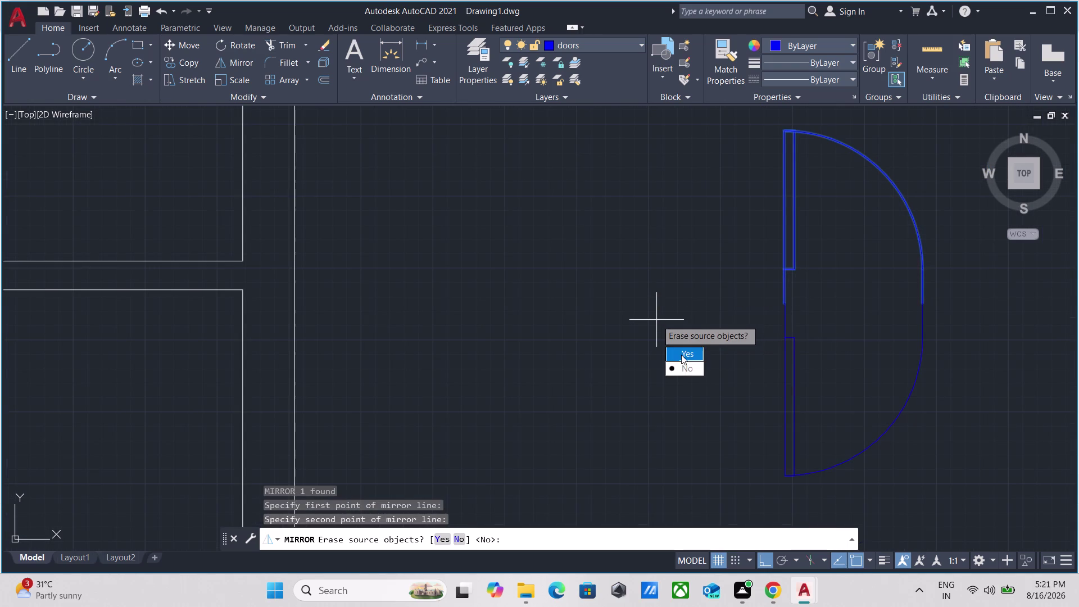
drag(681, 354, 656, 320)
Copy the flipped door symbol to the left of the original.
scroll(down, 3)
drag(772, 329, 732, 332)
click(660, 342)
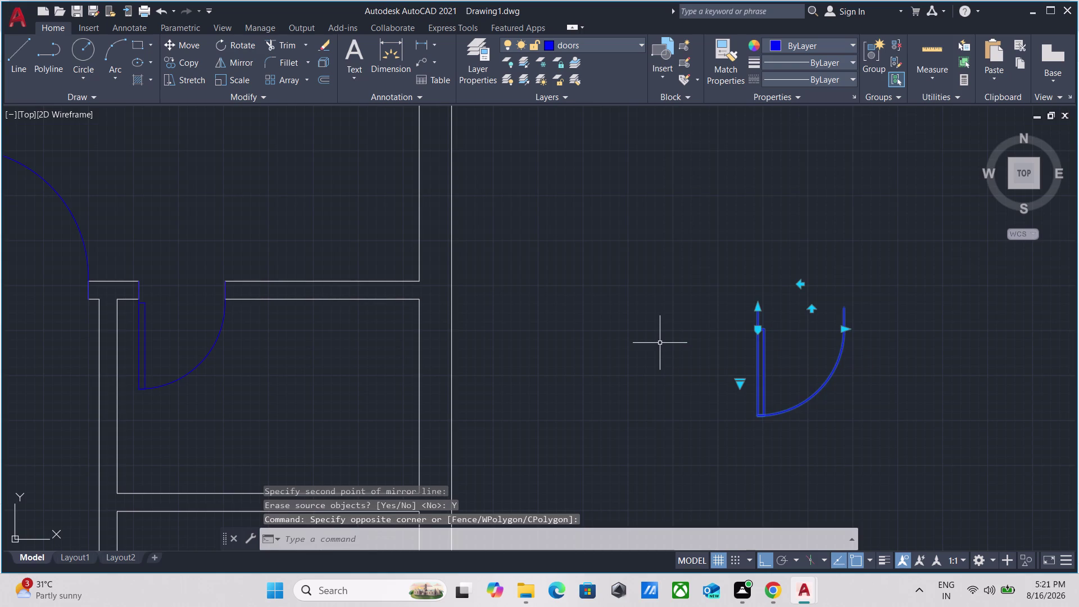
text(co)
key(Return)
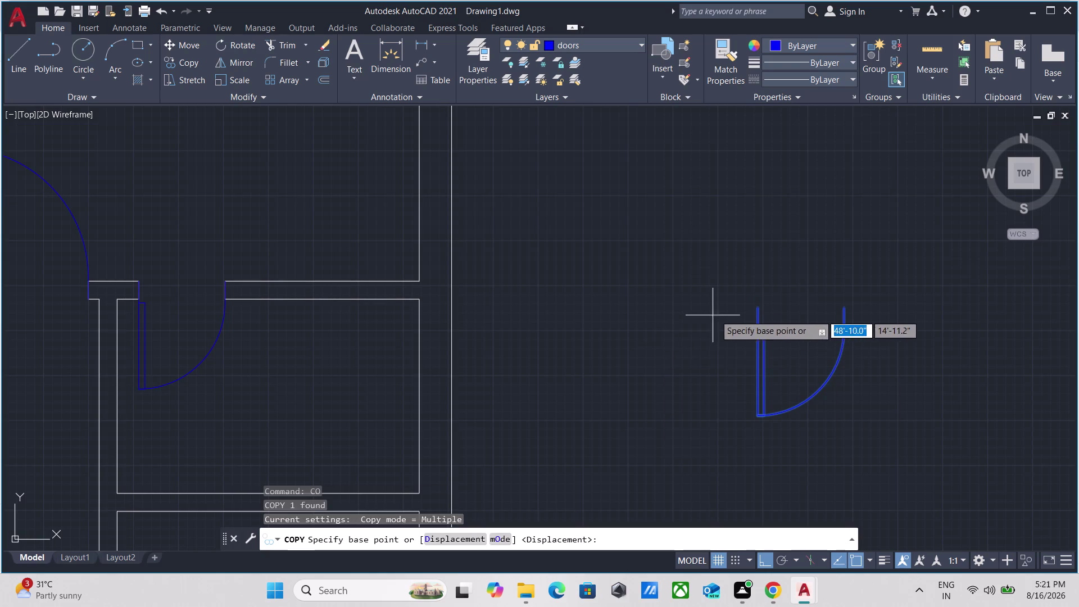
drag(757, 310, 755, 305)
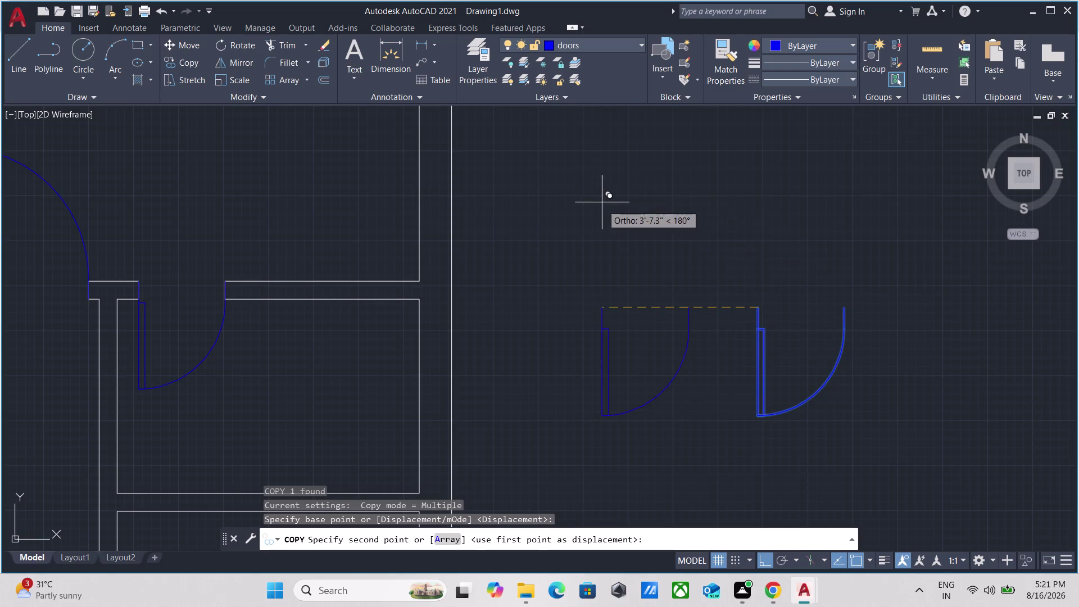
click(607, 271)
key(Escape)
Rotate the new copy 90° about its hinge point.
drag(688, 463, 656, 404)
click(614, 330)
text(ro)
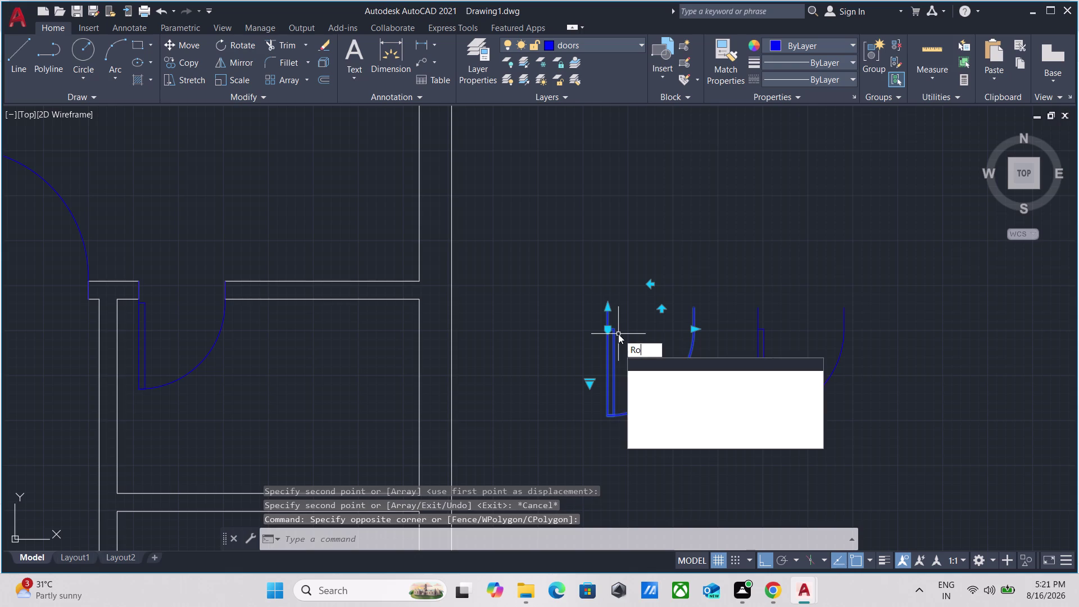
key(Return)
click(606, 307)
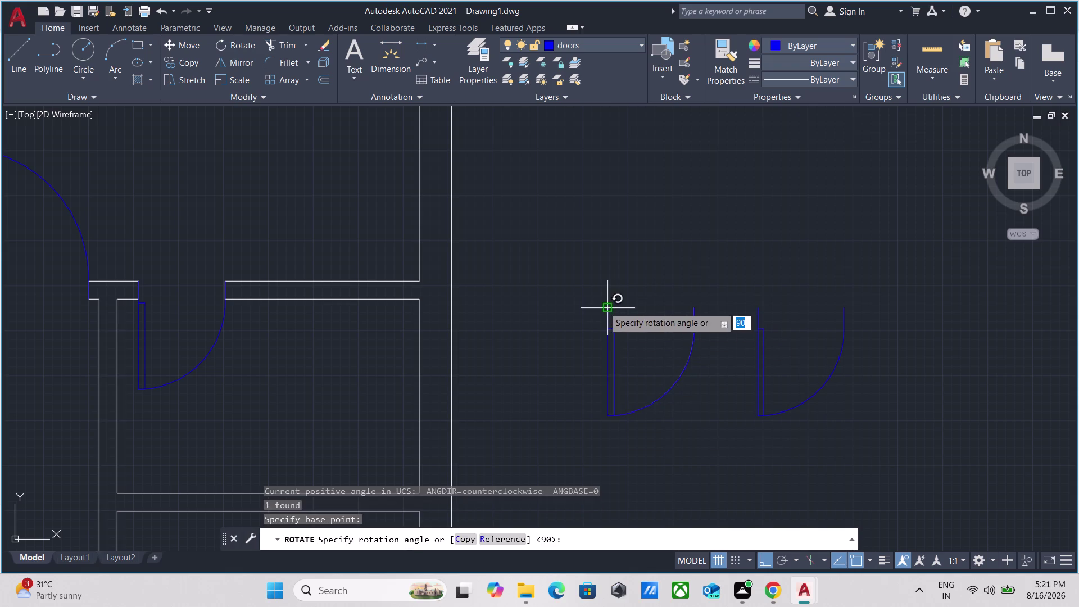
click(600, 213)
drag(679, 353, 667, 307)
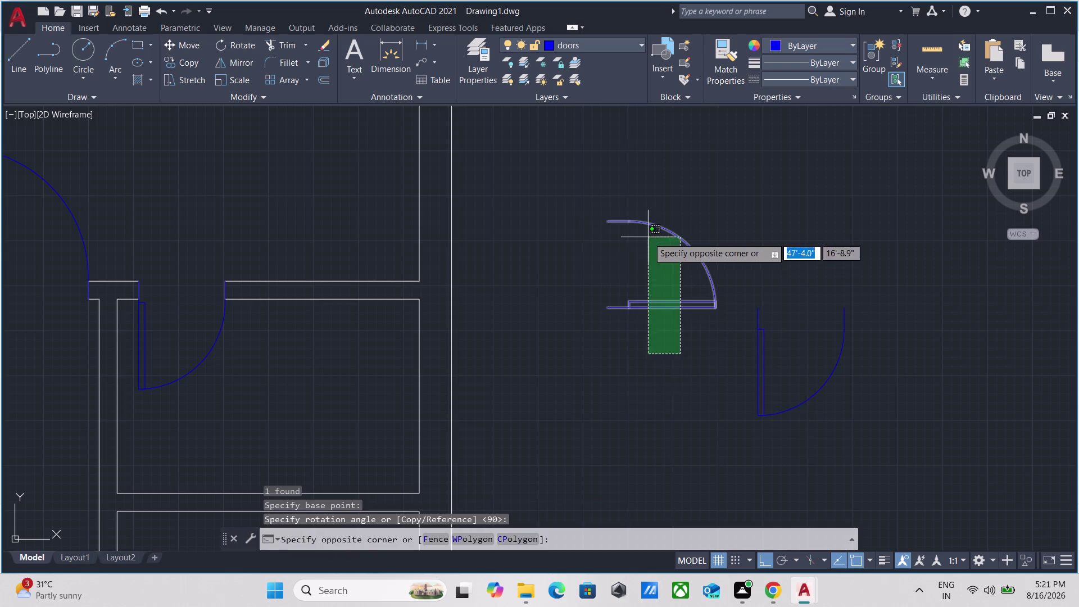
click(648, 237)
scroll(down, 3)
middle_drag(632, 254, 649, 256)
scroll(up, 3)
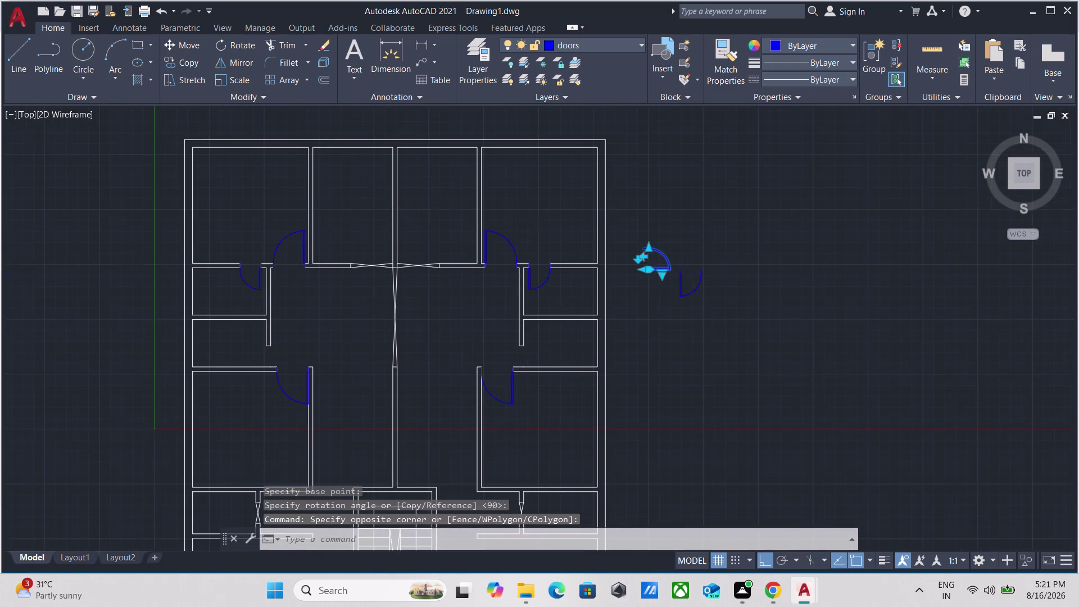
Mirror the blue door swing to open the other way, erasing the original.
scroll(up, 3)
middle_drag(661, 290, 681, 332)
text(m)
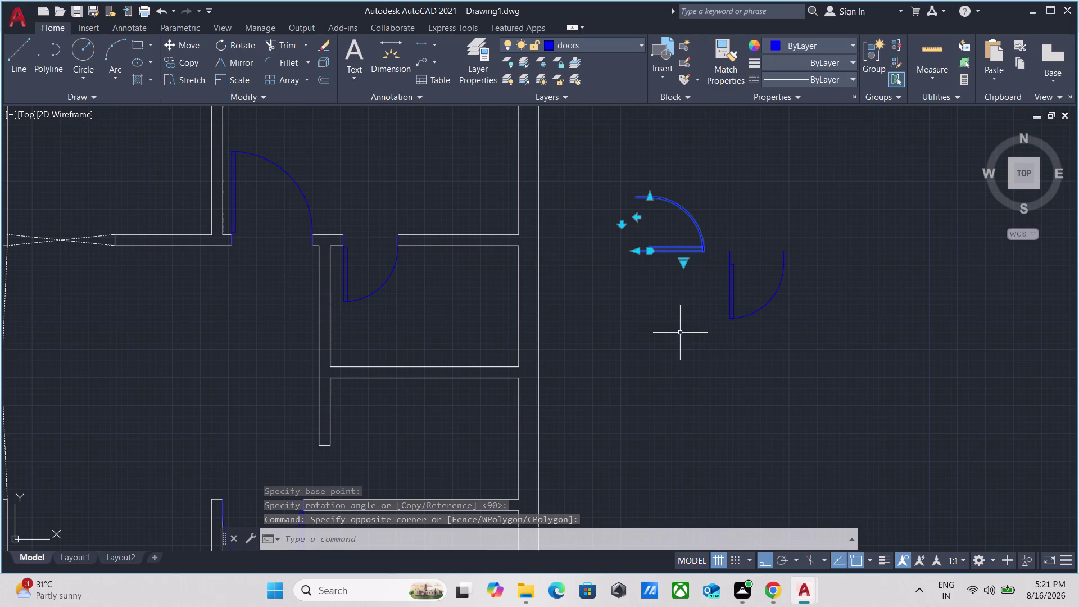
text(i)
key(Return)
scroll(up, 3)
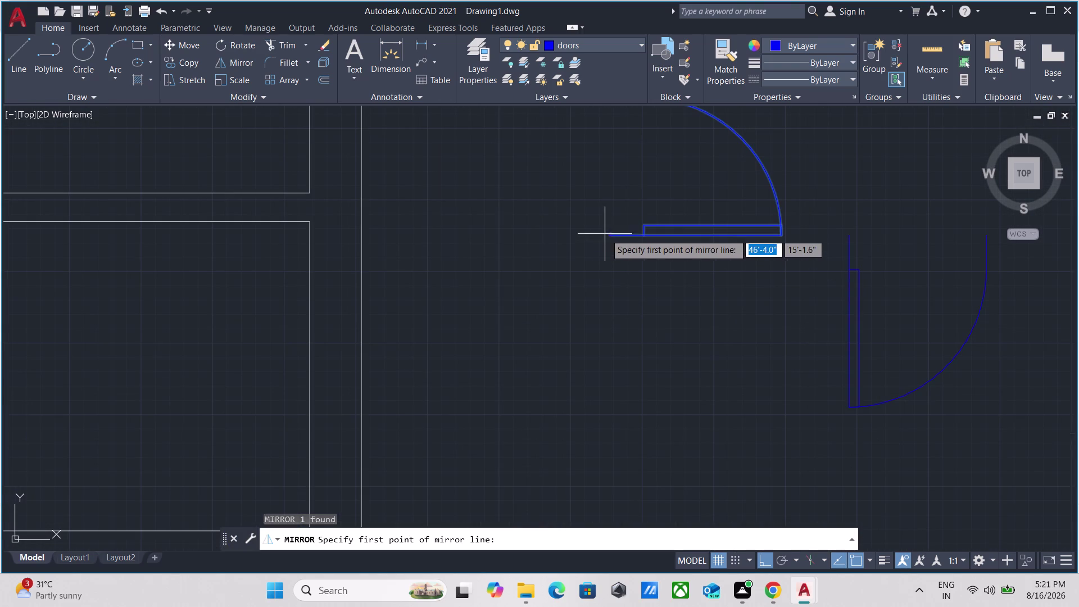
click(609, 234)
click(623, 353)
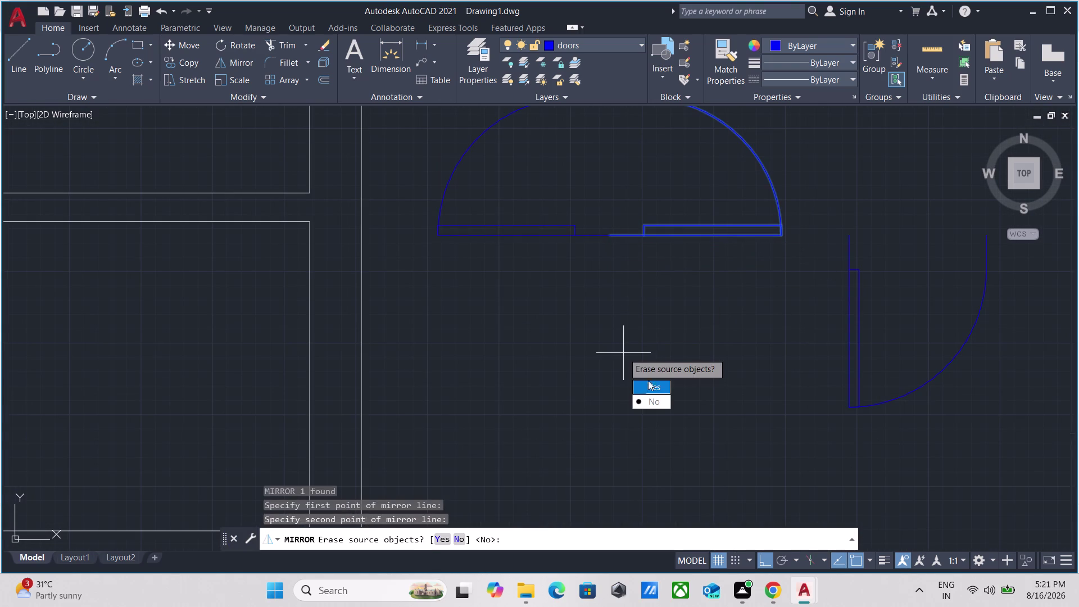
drag(648, 381, 623, 350)
Copy the flipped door from its hinge end to the left-side doorway.
drag(603, 273, 578, 240)
click(549, 191)
text(c)
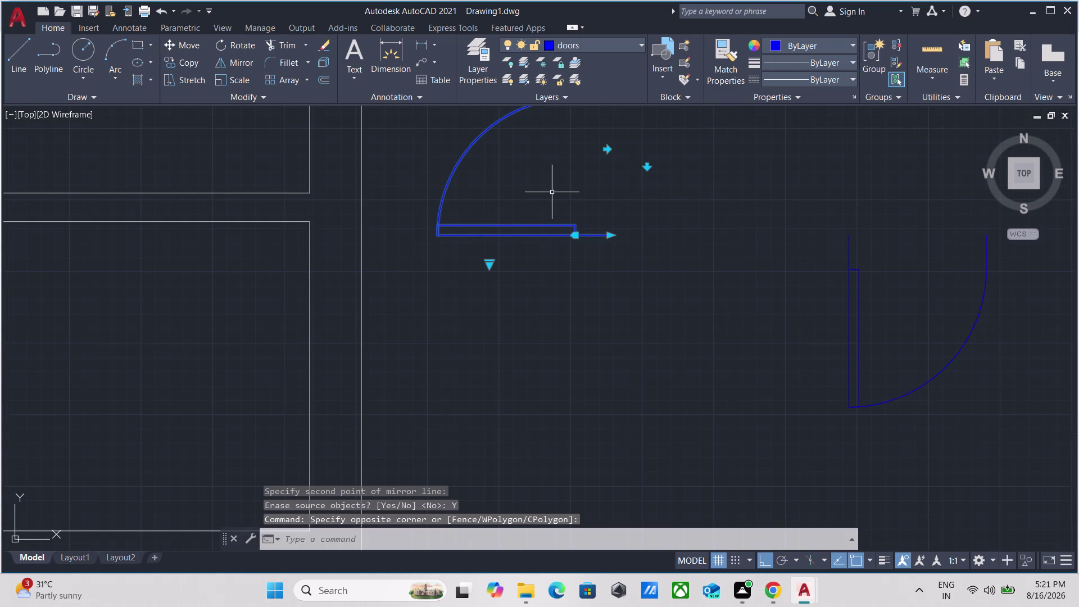
text(o)
key(Return)
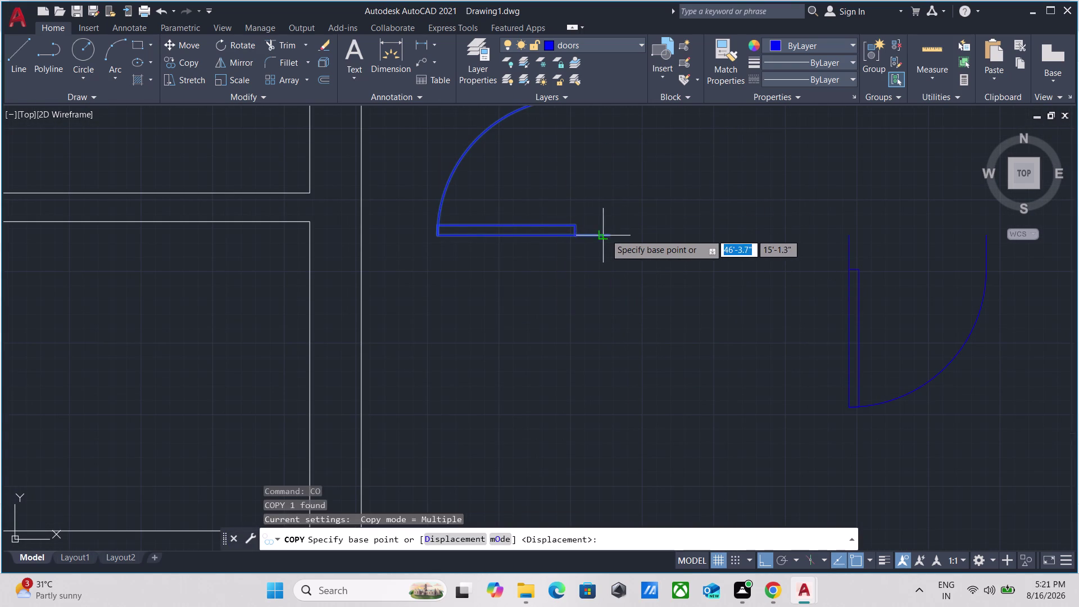
click(611, 230)
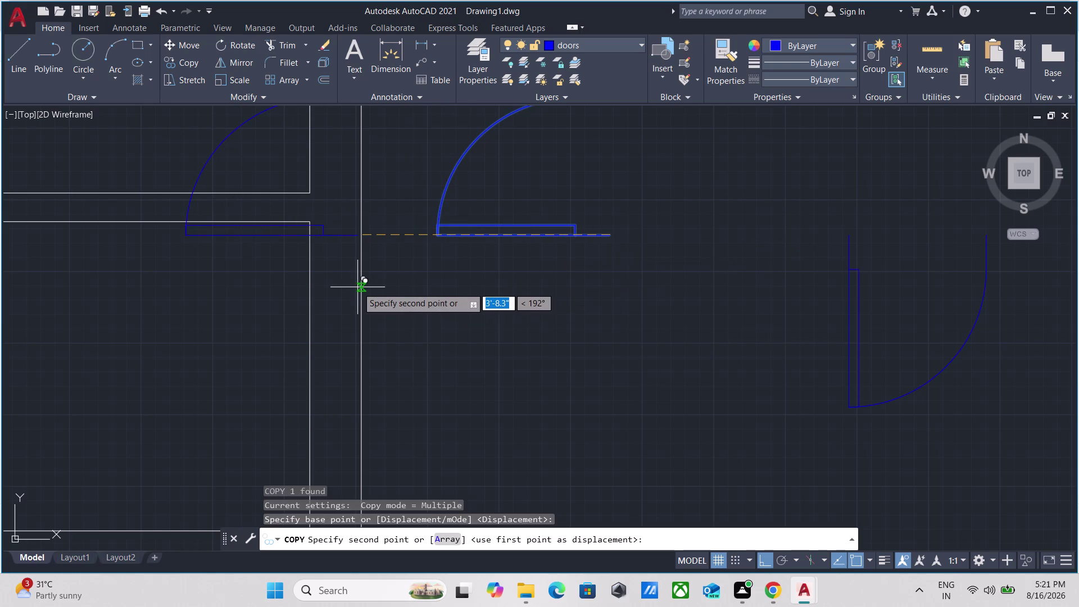
key(F8)
scroll(down, 3)
middle_drag(205, 347, 677, 233)
scroll(down, 3)
scroll(up, 3)
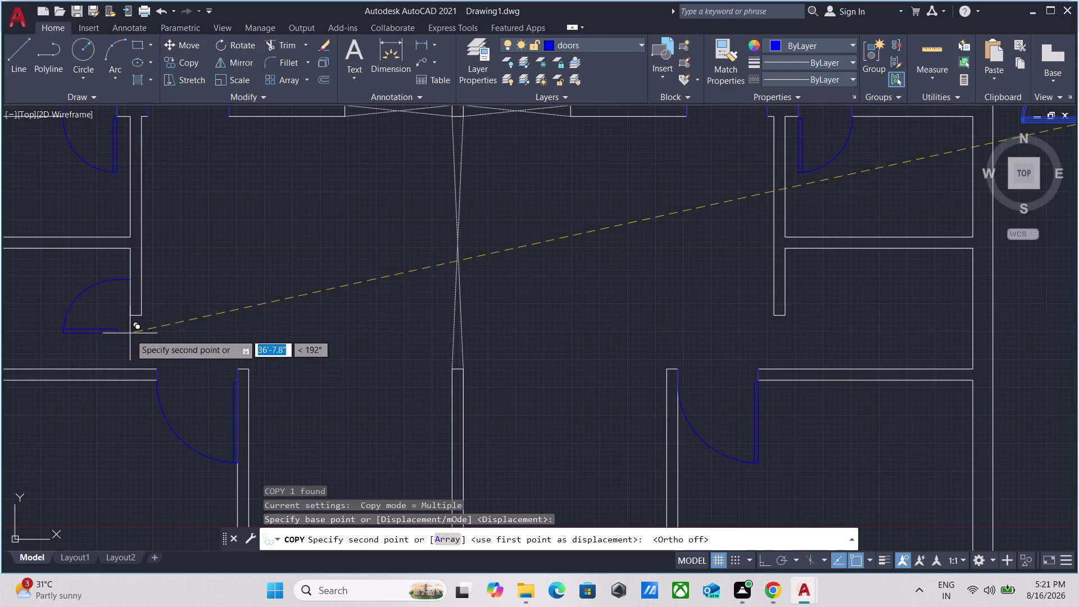
scroll(up, 3)
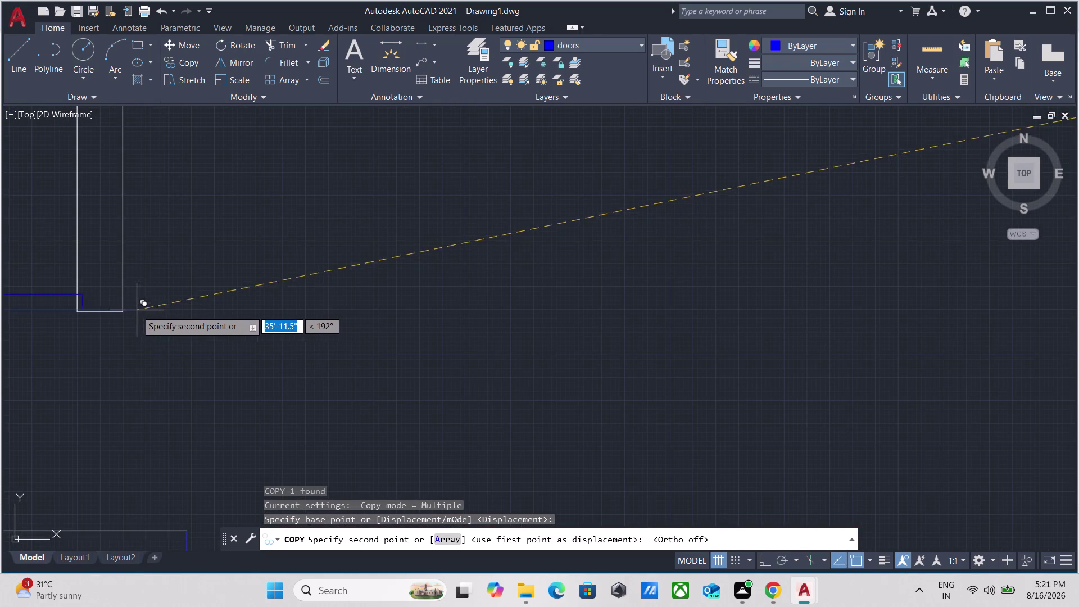
click(125, 310)
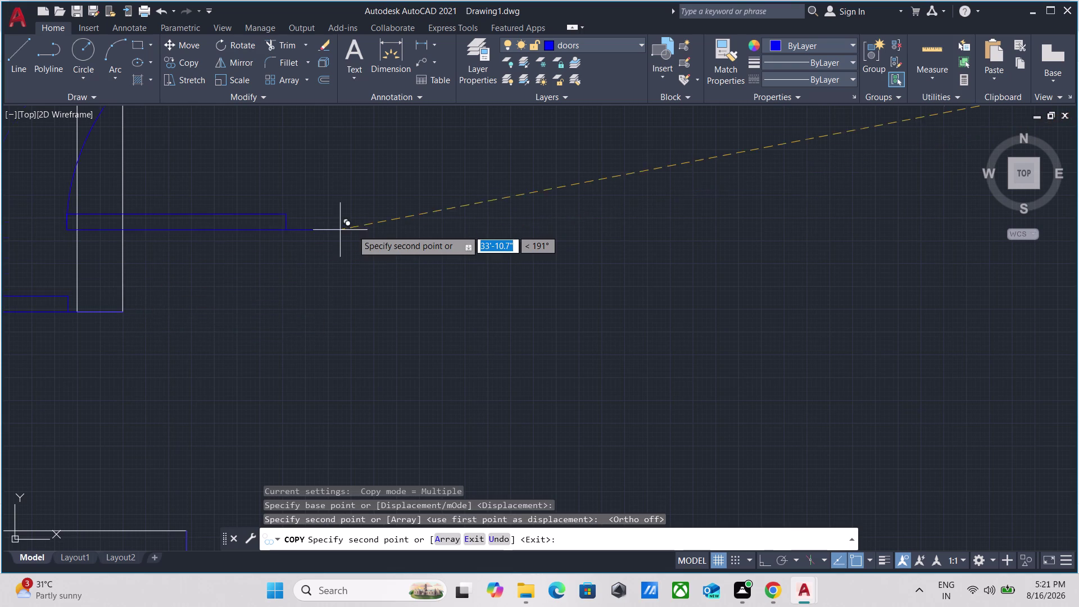
key(Escape)
Mirror the door copy to reverse its opening, erasing the source copy.
scroll(down, 3)
middle_drag(291, 317, 425, 291)
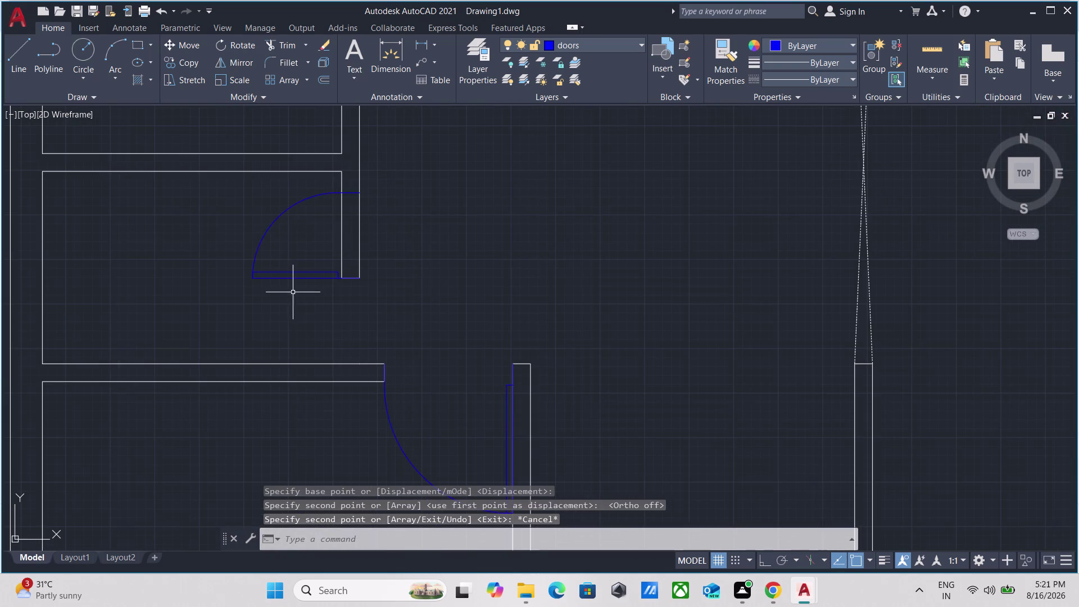
click(295, 291)
click(286, 260)
text(mi)
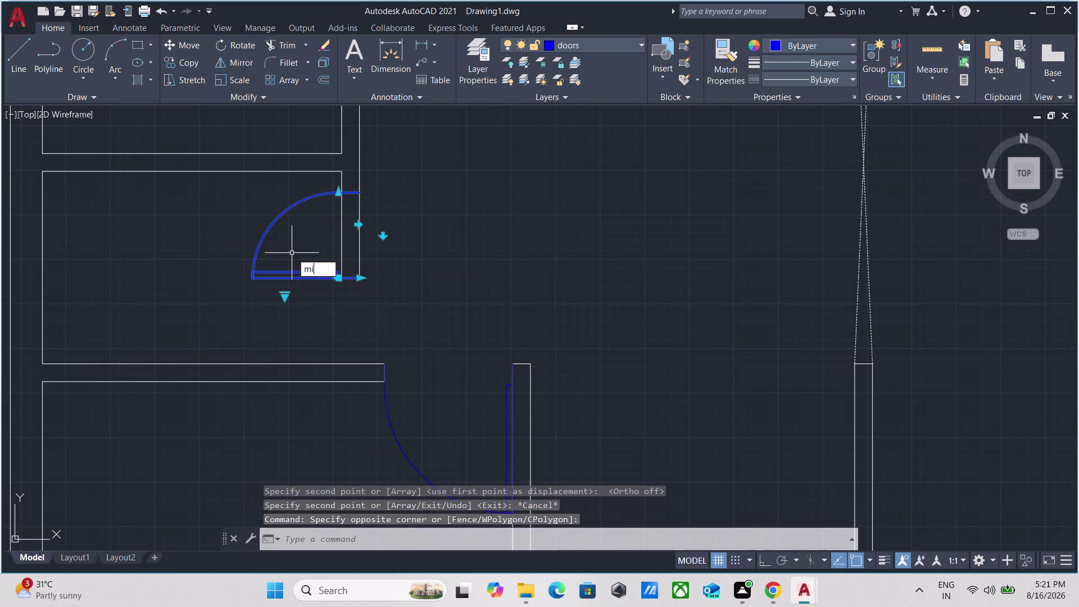
key(Return)
click(361, 278)
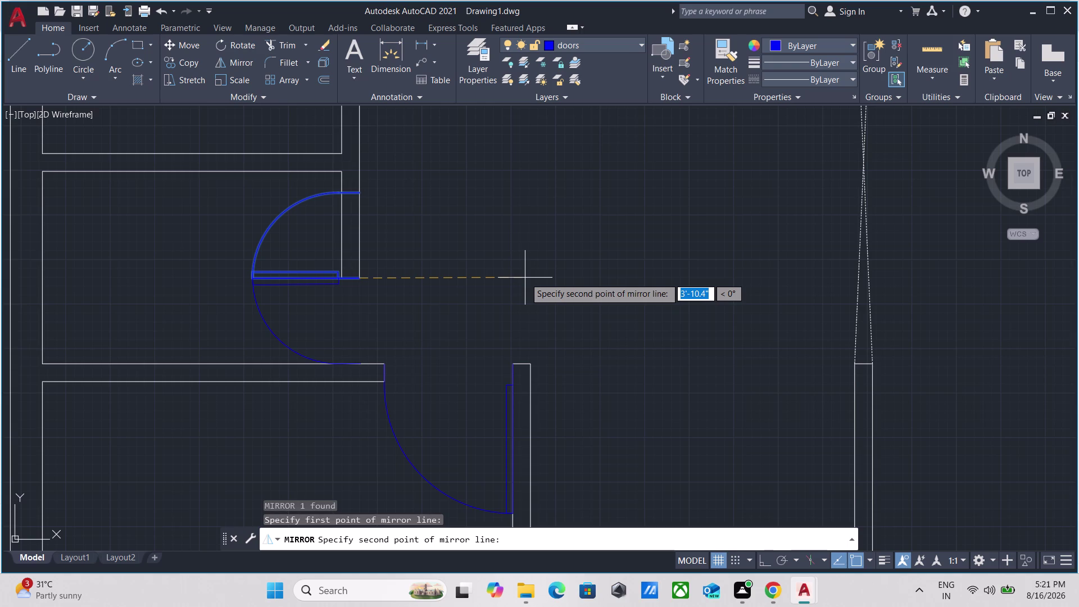
key(F8)
click(441, 277)
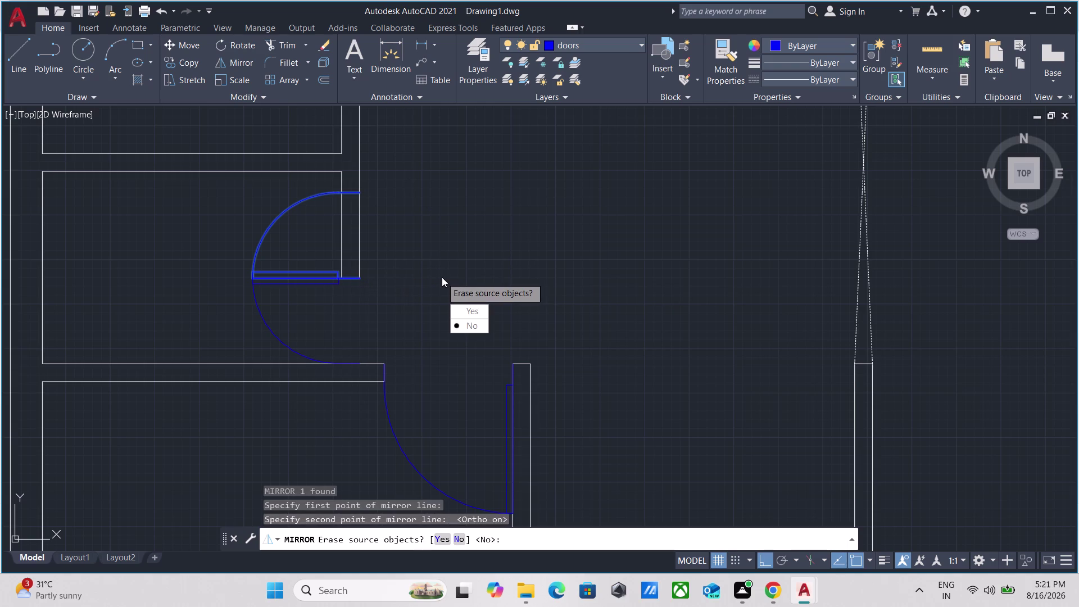
drag(468, 307, 442, 277)
Pan across the plan to review the doors and select the next door swing.
scroll(down, 3)
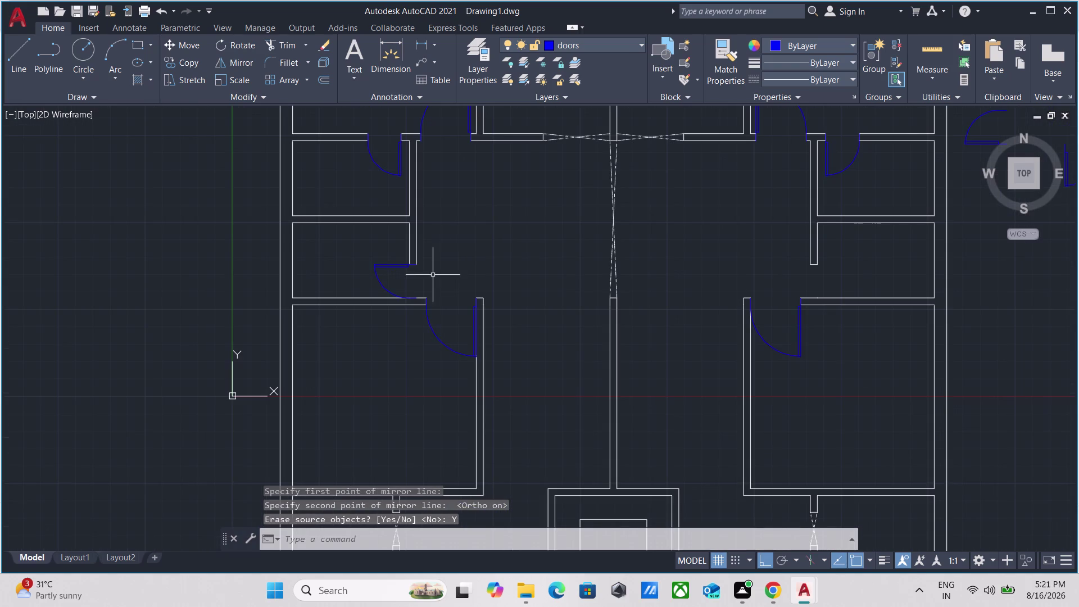
scroll(up, 3)
middle_drag(478, 205, 504, 274)
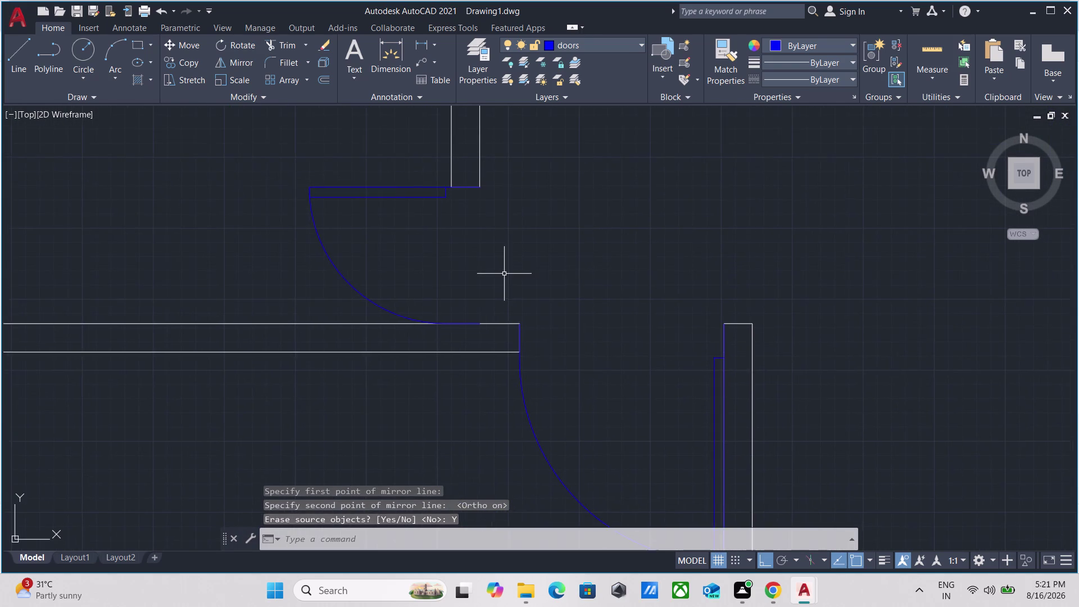
scroll(down, 3)
scroll(down, 3)
middle_drag(532, 247, 510, 305)
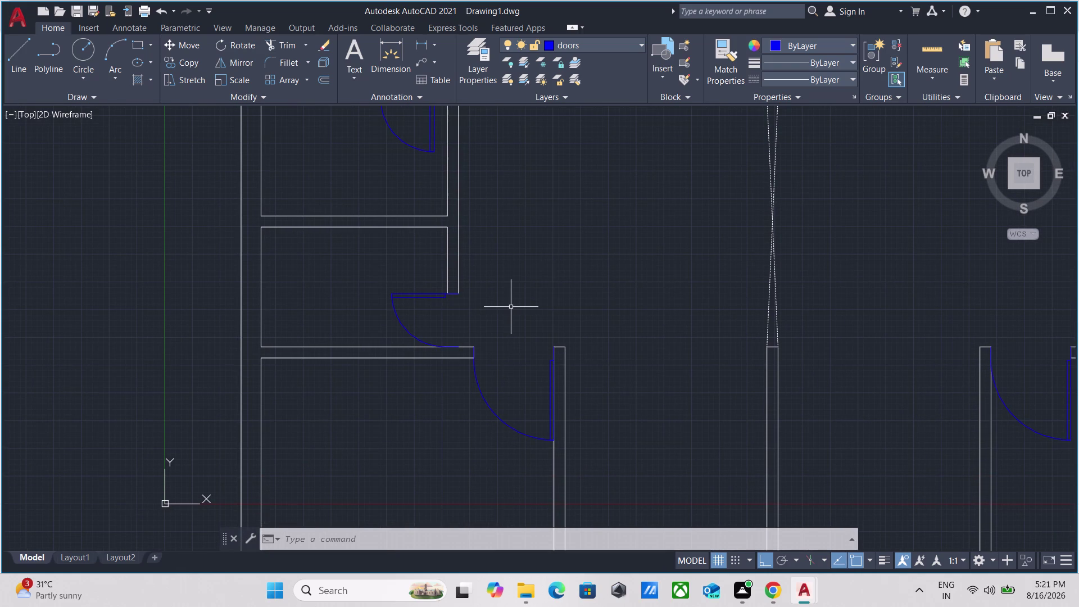
scroll(down, 3)
scroll(up, 3)
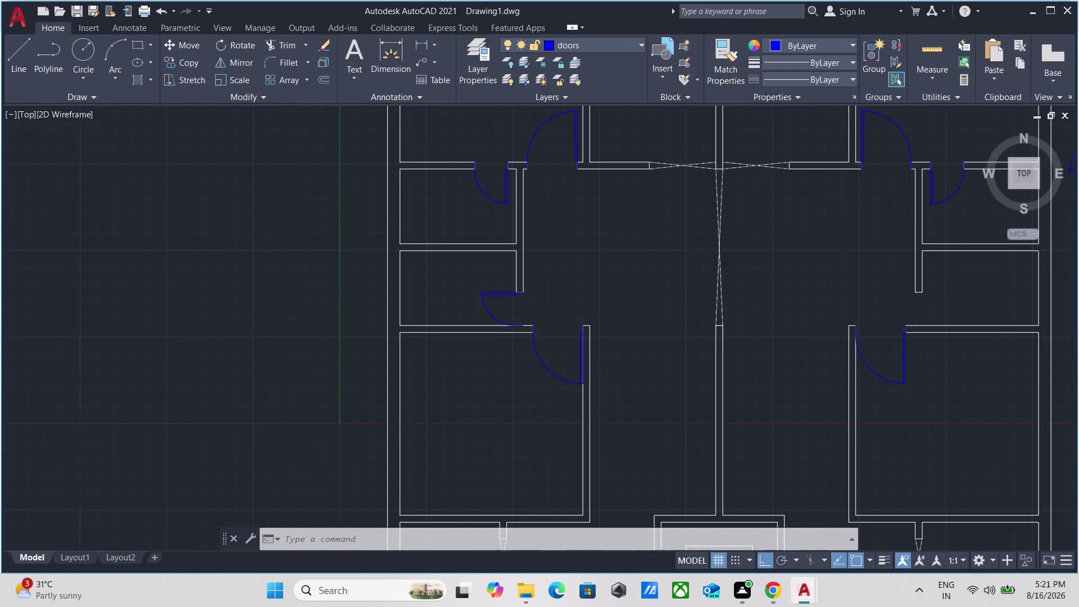
scroll(up, 3)
drag(608, 299, 587, 279)
click(554, 206)
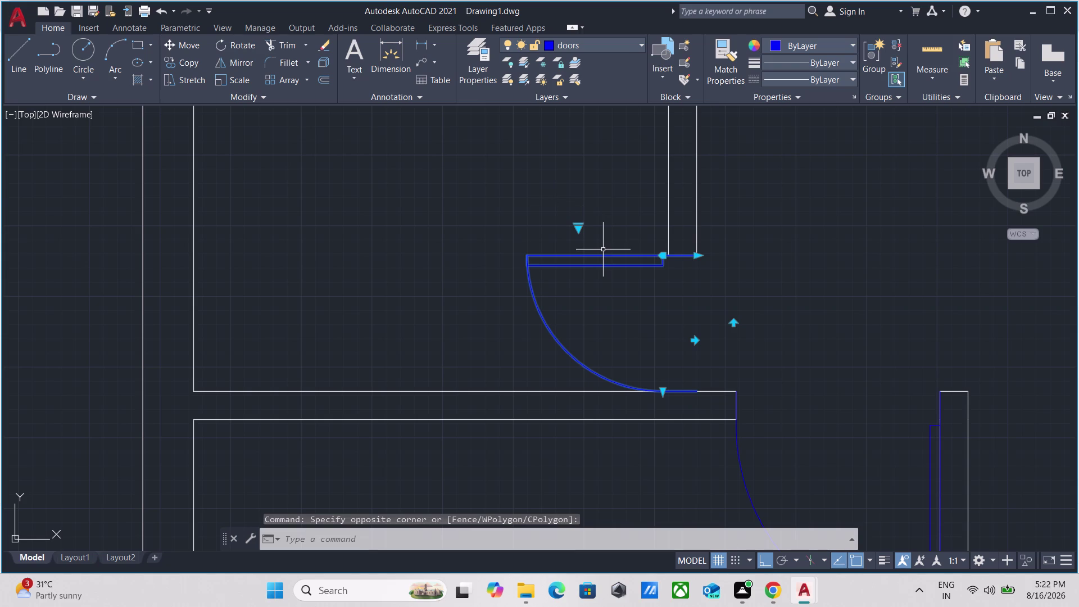
key(m)
key(i)
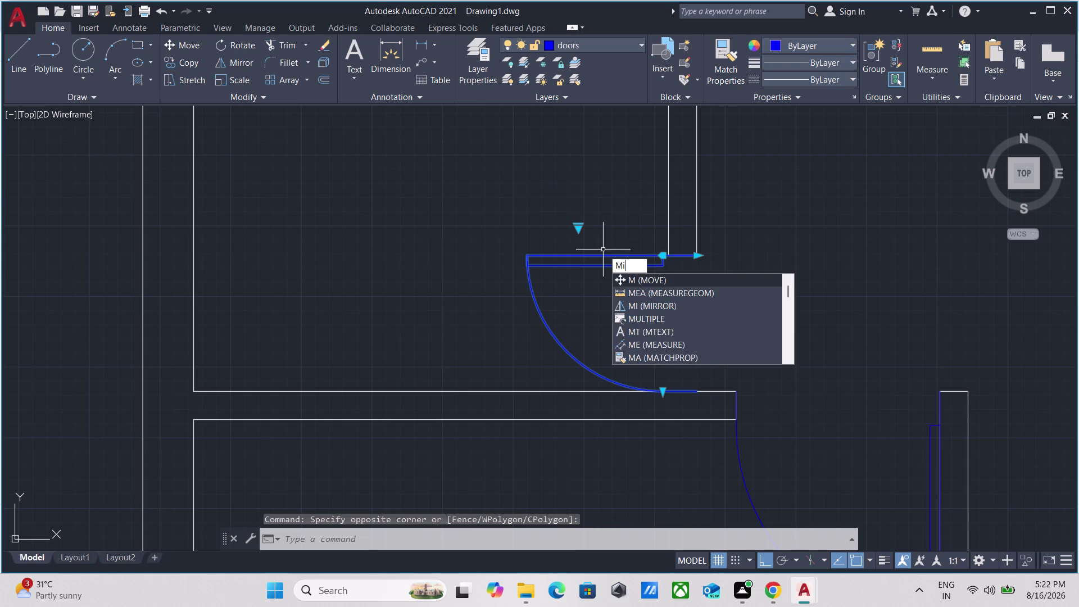
key(Return)
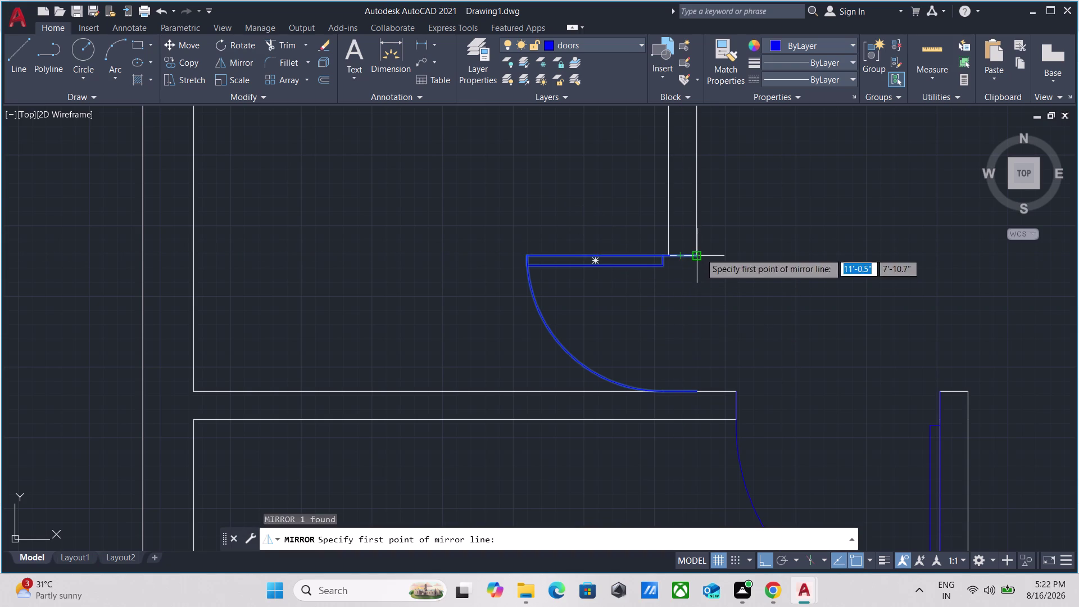
click(700, 252)
click(692, 364)
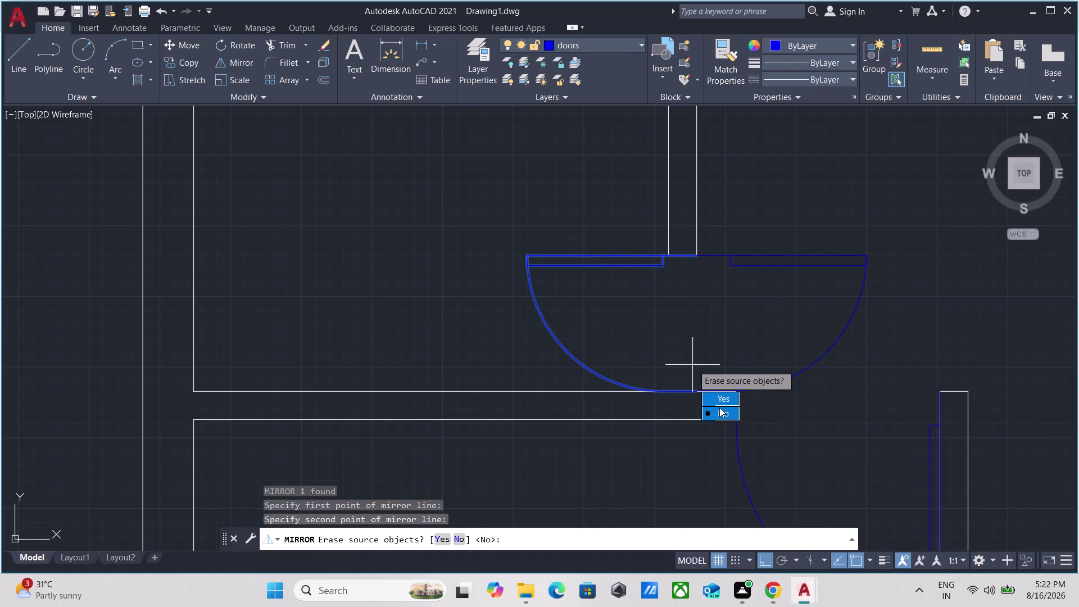
drag(720, 411, 692, 365)
click(823, 343)
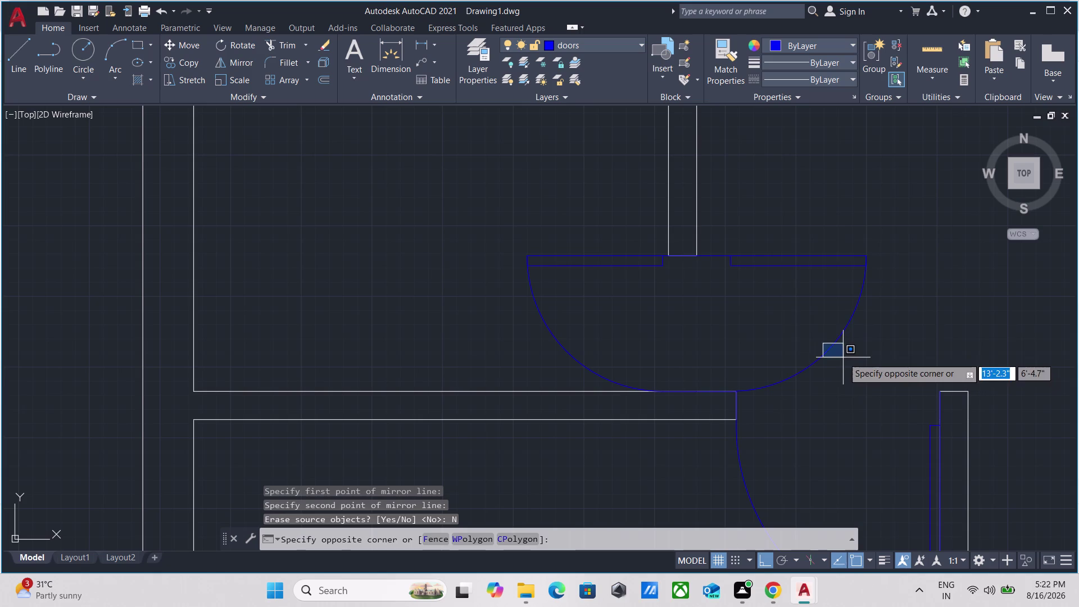
click(755, 217)
key(m)
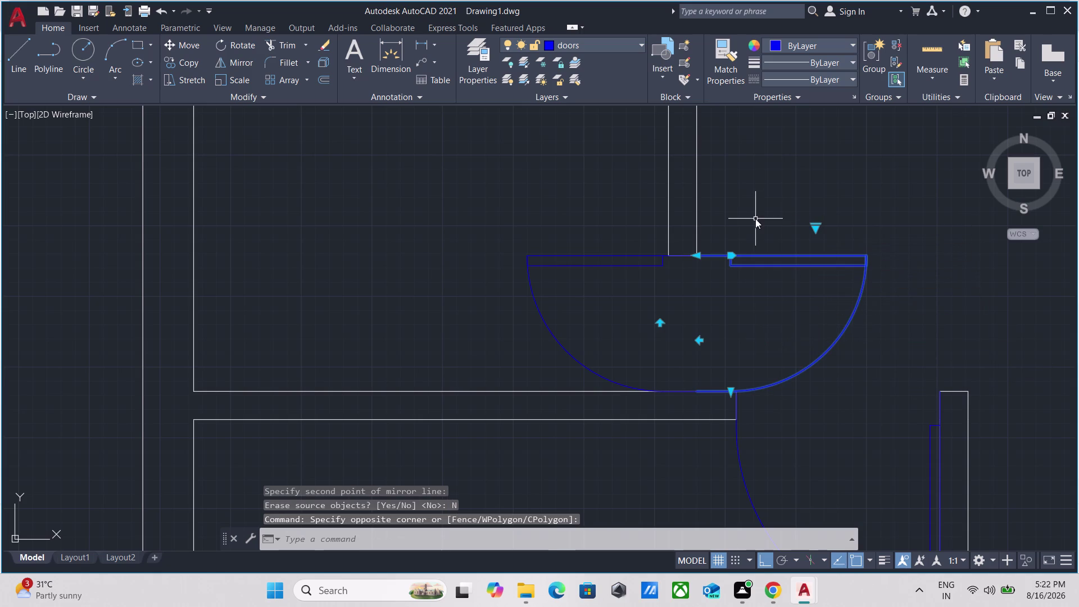
key(Return)
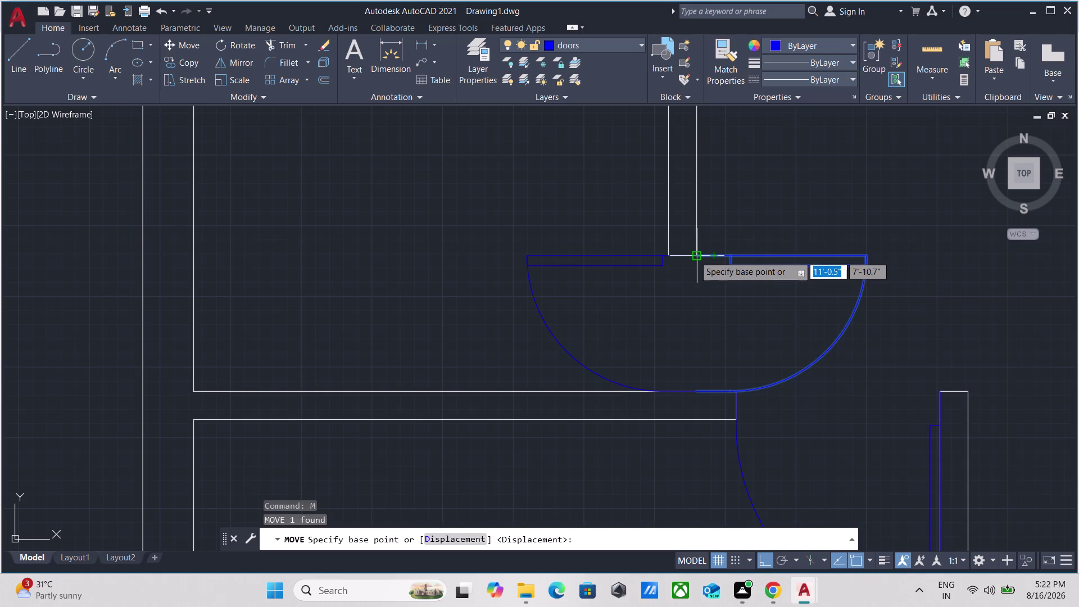
click(694, 255)
scroll(down, 3)
middle_drag(786, 189, 597, 266)
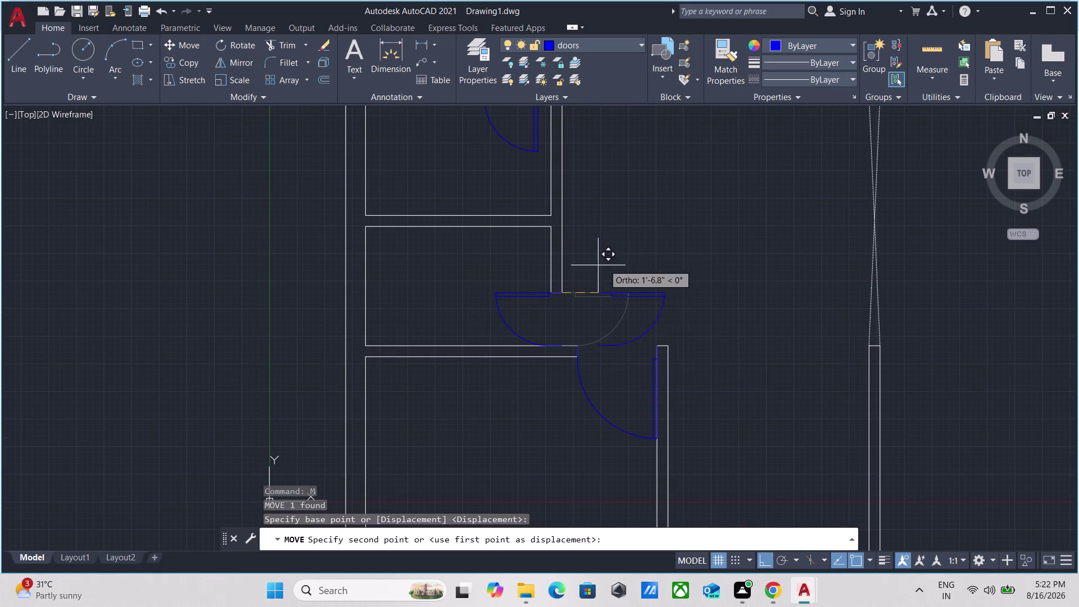
key(F8)
scroll(down, 3)
middle_drag(661, 237, 559, 248)
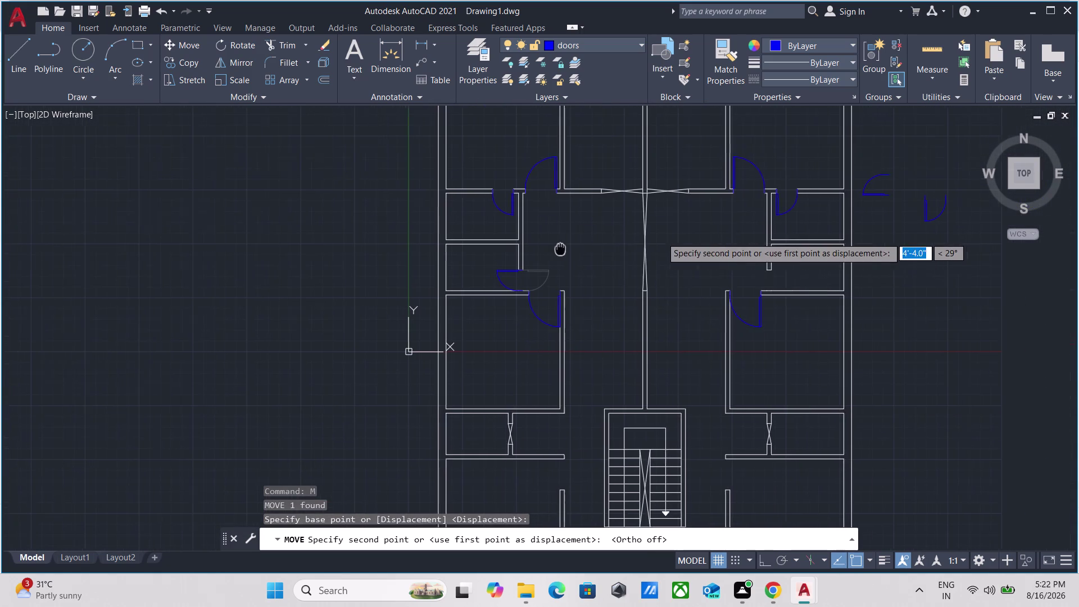
middle_drag(559, 248, 556, 246)
scroll(up, 3)
middle_drag(759, 263, 581, 291)
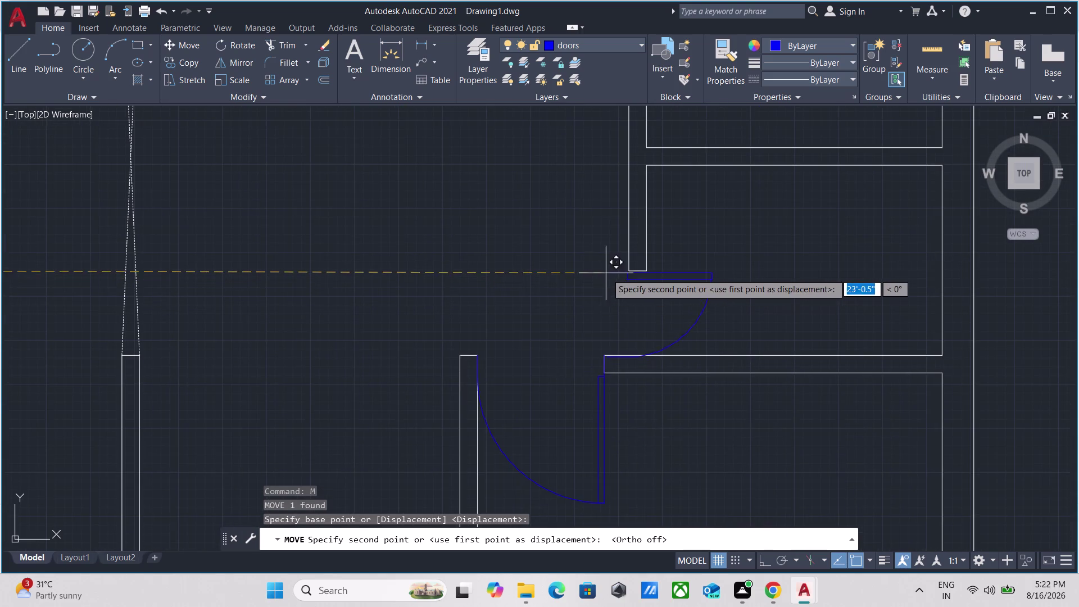
scroll(up, 3)
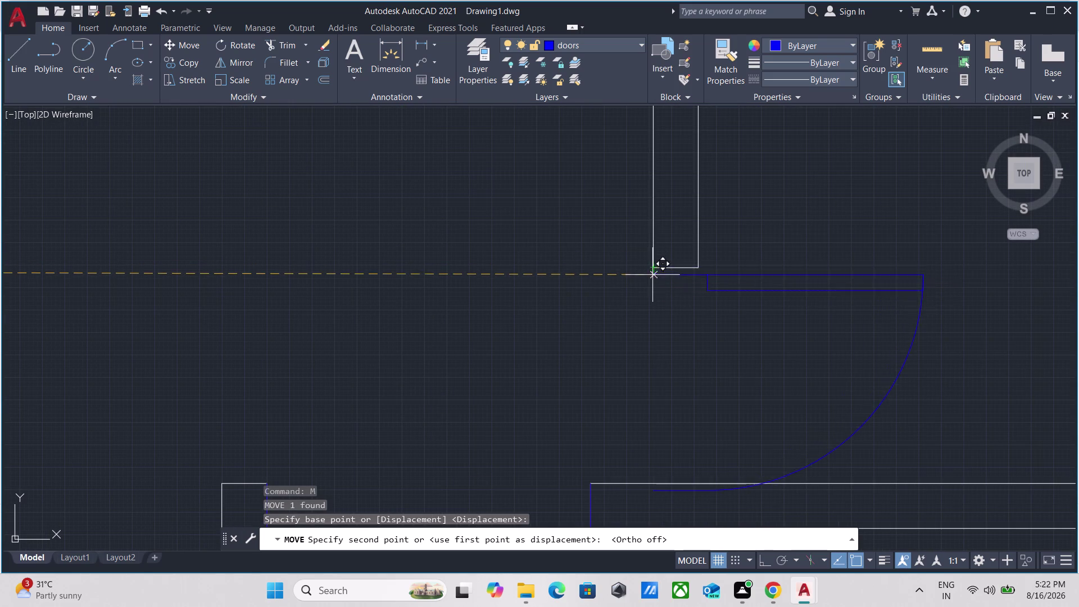
scroll(up, 3)
click(656, 242)
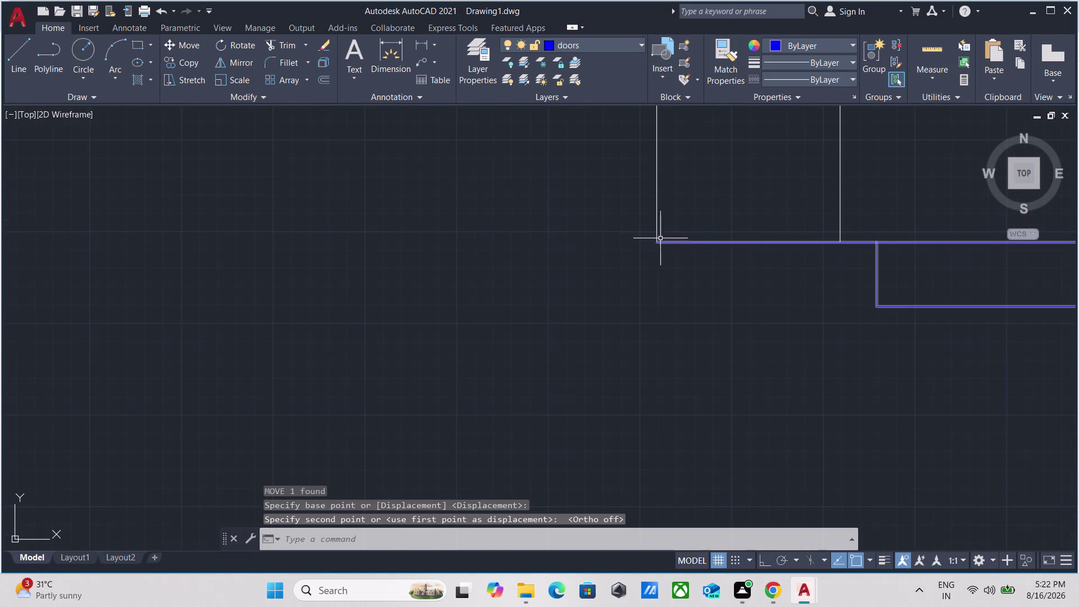
scroll(down, 3)
scroll(down, 3)
key(Escape)
scroll(down, 3)
middle_drag(643, 242, 657, 293)
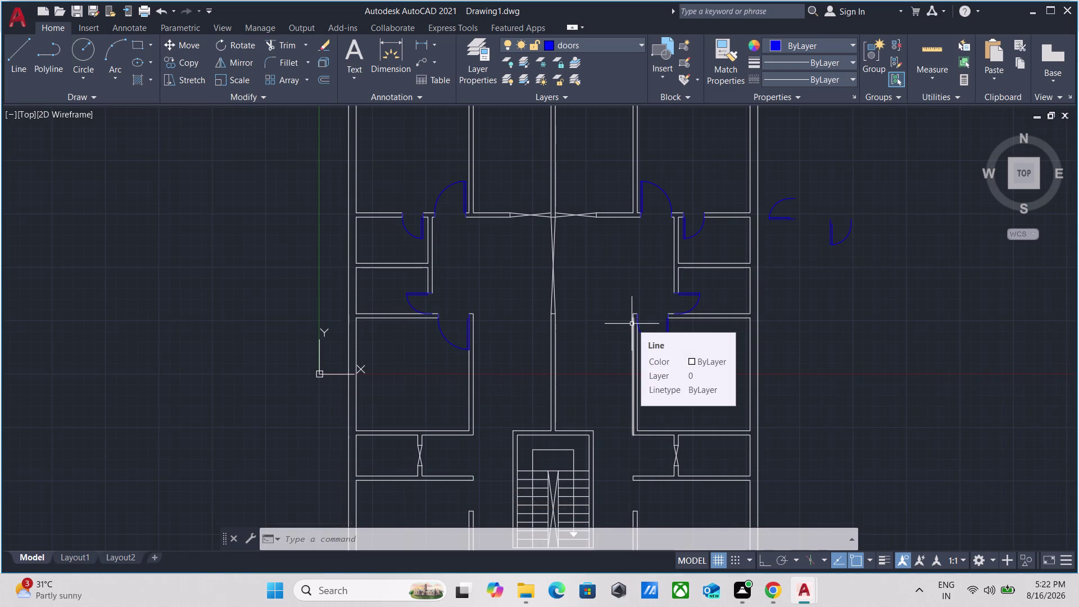
key(Escape)
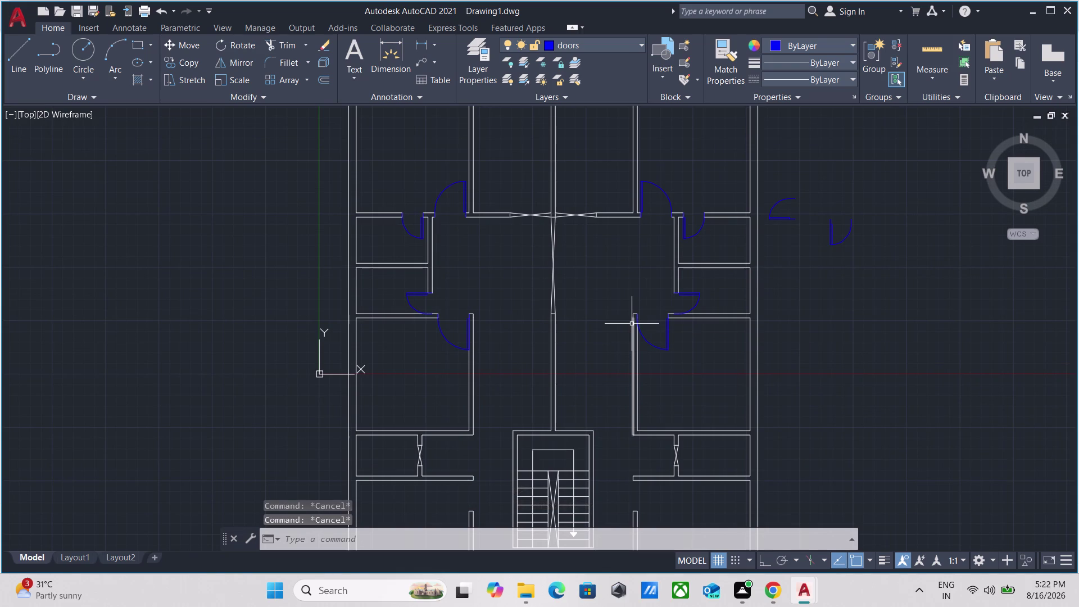
scroll(up, 3)
scroll(down, 3)
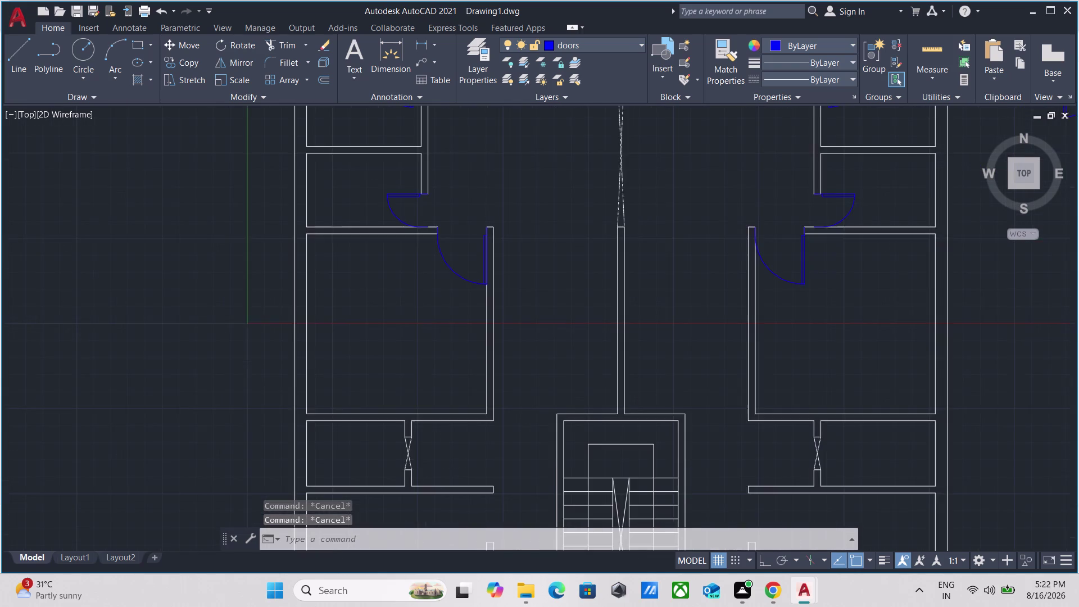
middle_drag(438, 459, 453, 371)
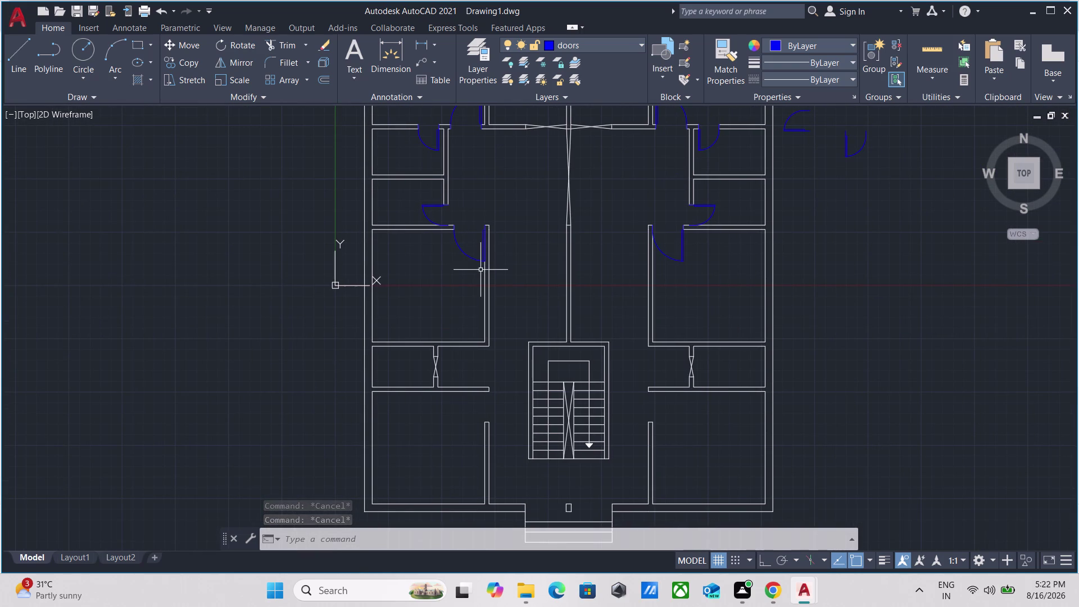
middle_drag(678, 211, 331, 309)
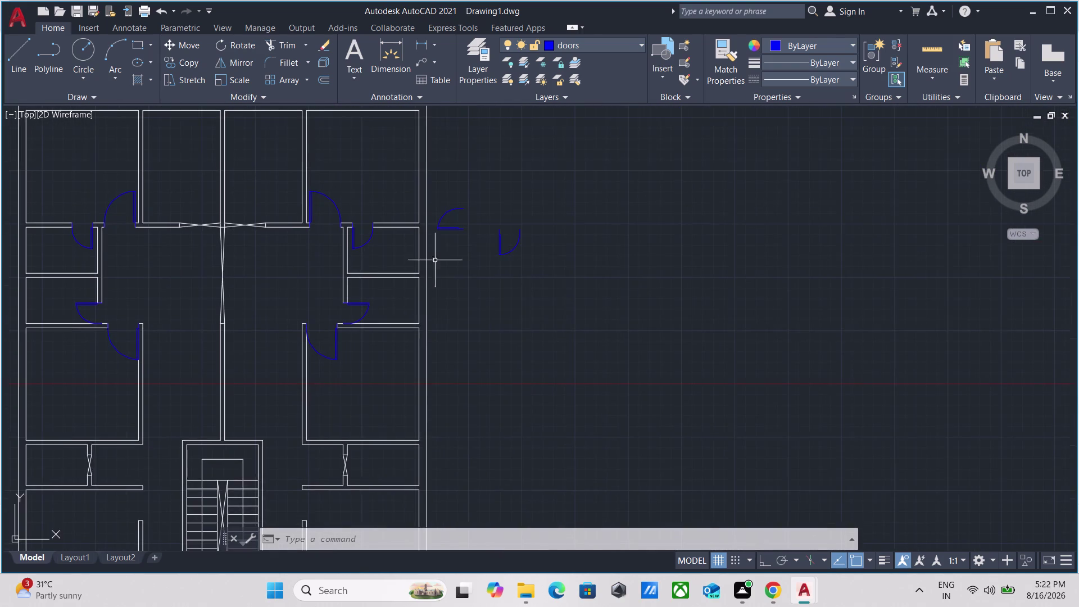
Enlarge the loose door swing by stretching its end grip outward.
scroll(up, 3)
drag(662, 313, 642, 298)
click(604, 258)
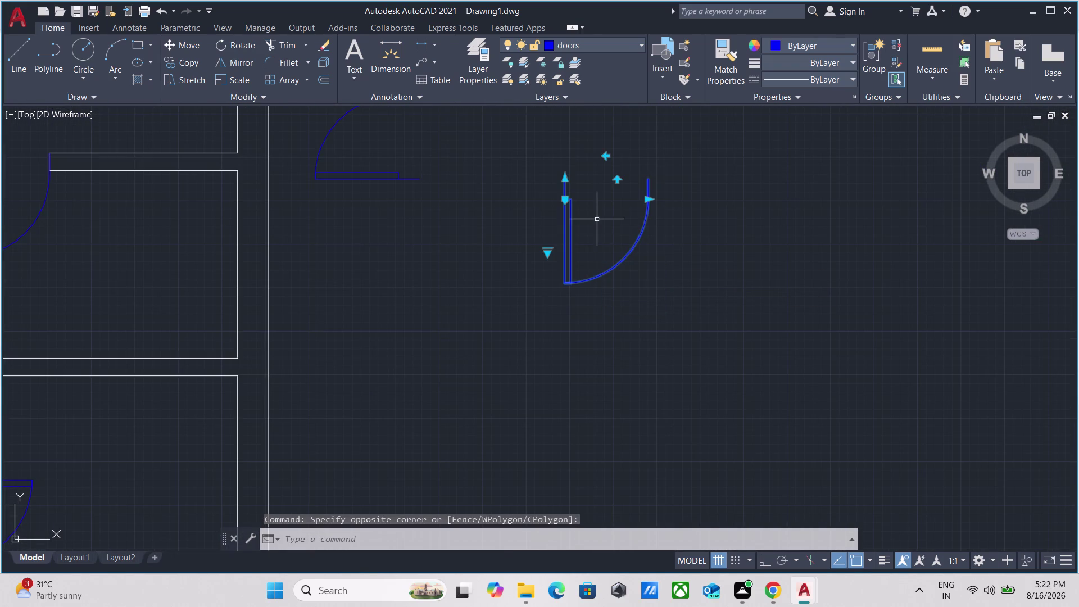
click(650, 196)
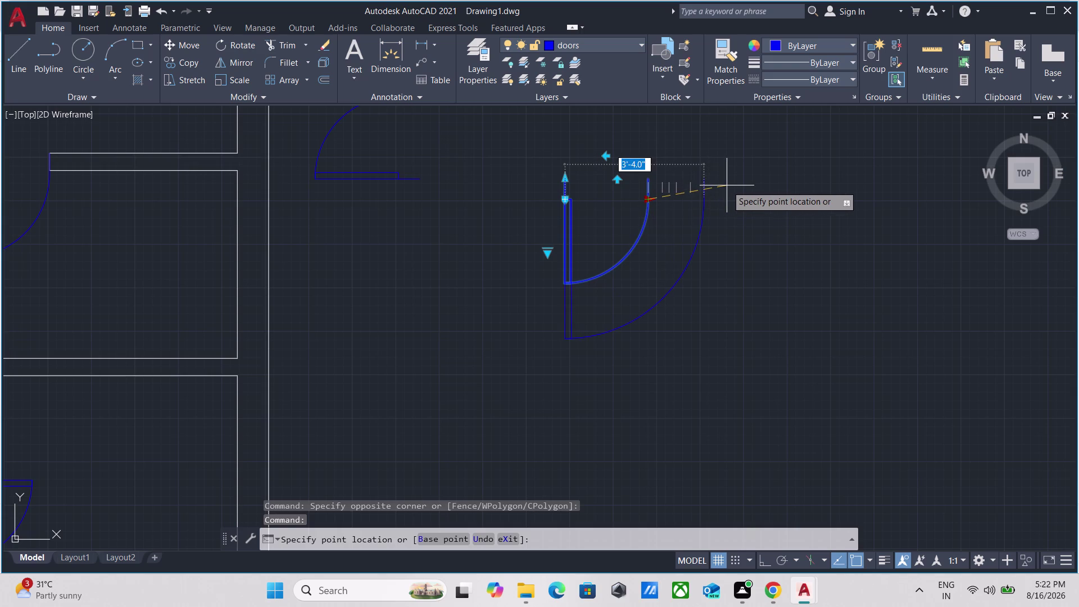
click(686, 185)
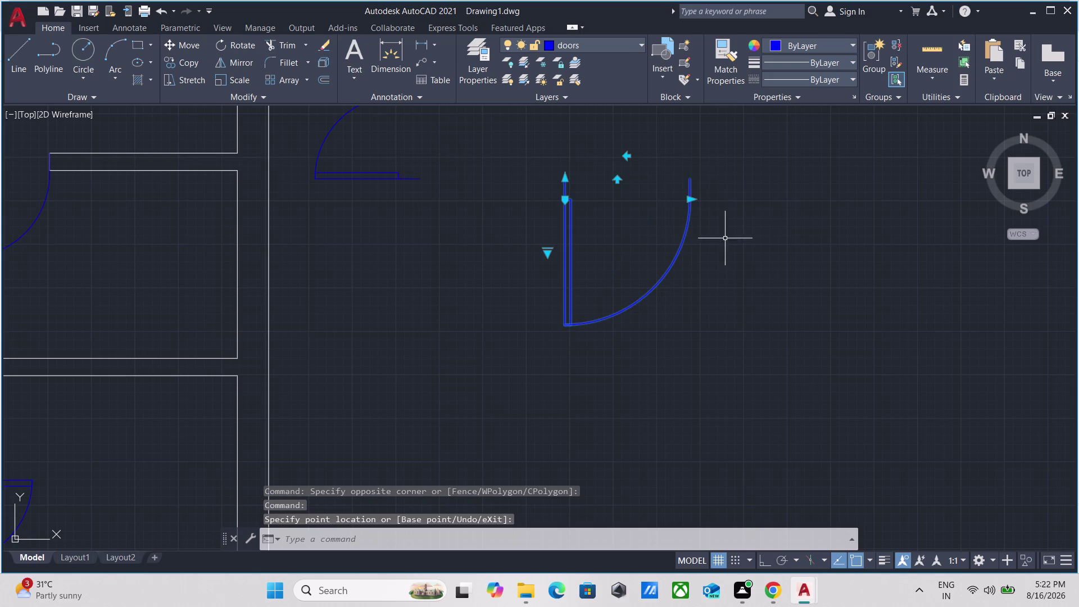
click(743, 274)
key(Escape)
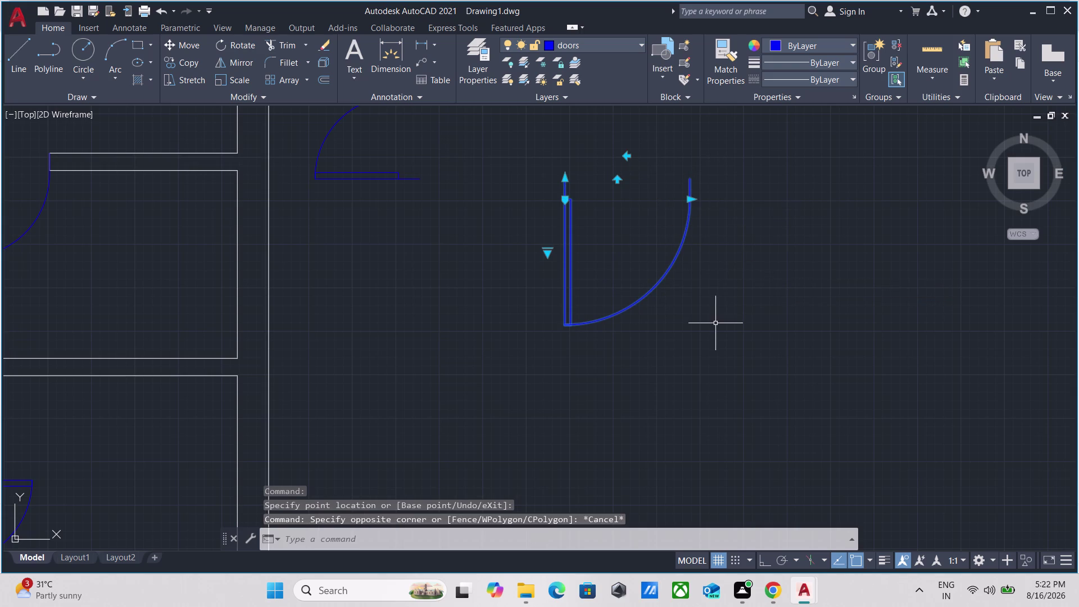
key(Escape)
Rotate the enlarged door swing 90 degrees about the top of its leaf.
drag(703, 310, 660, 269)
click(619, 228)
text(r)
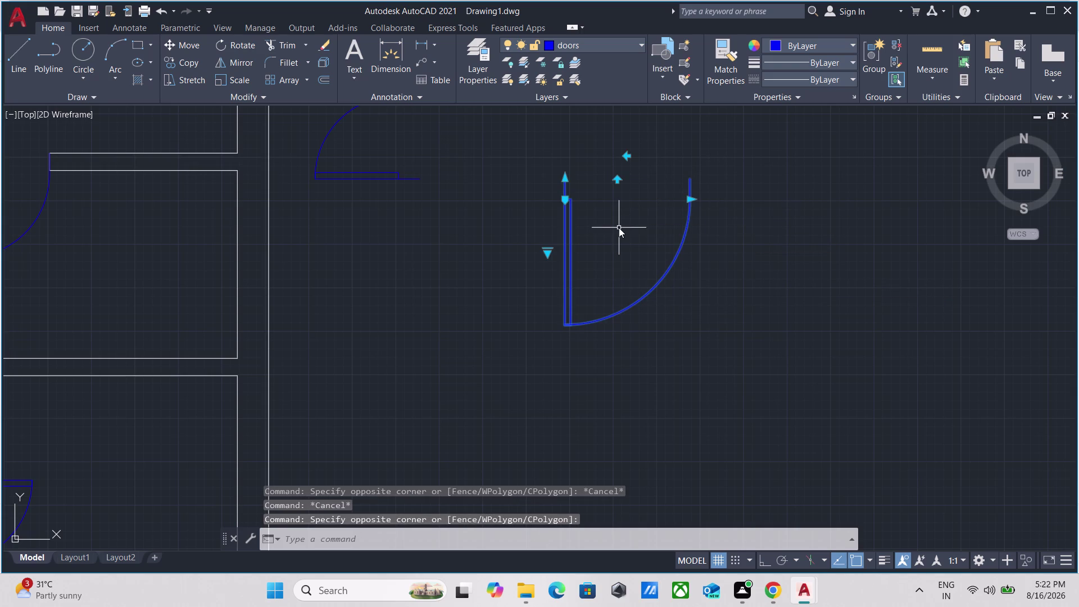
text(o)
key(Return)
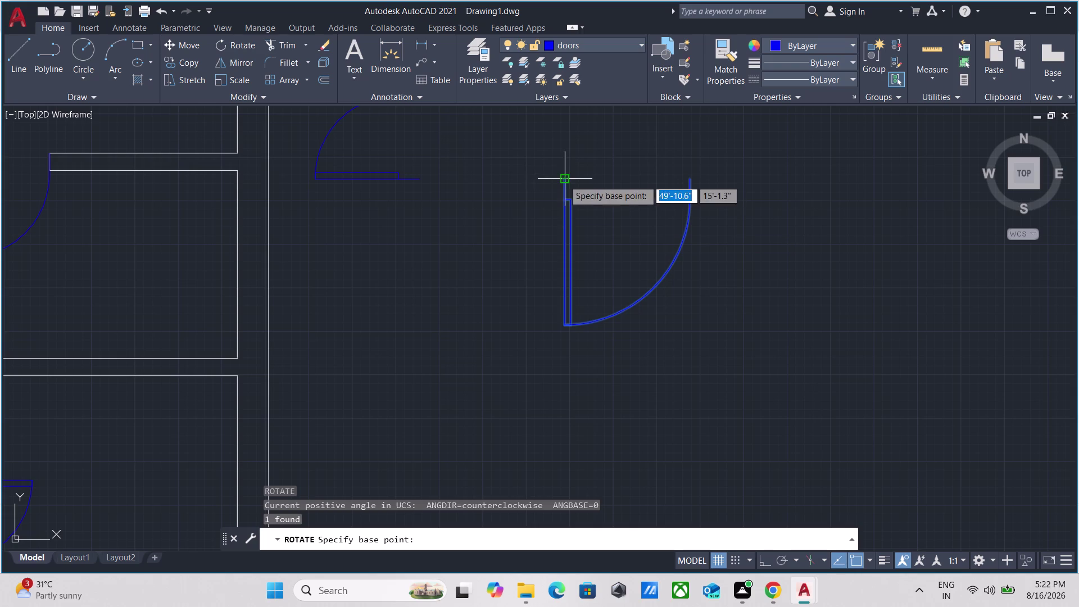
click(563, 178)
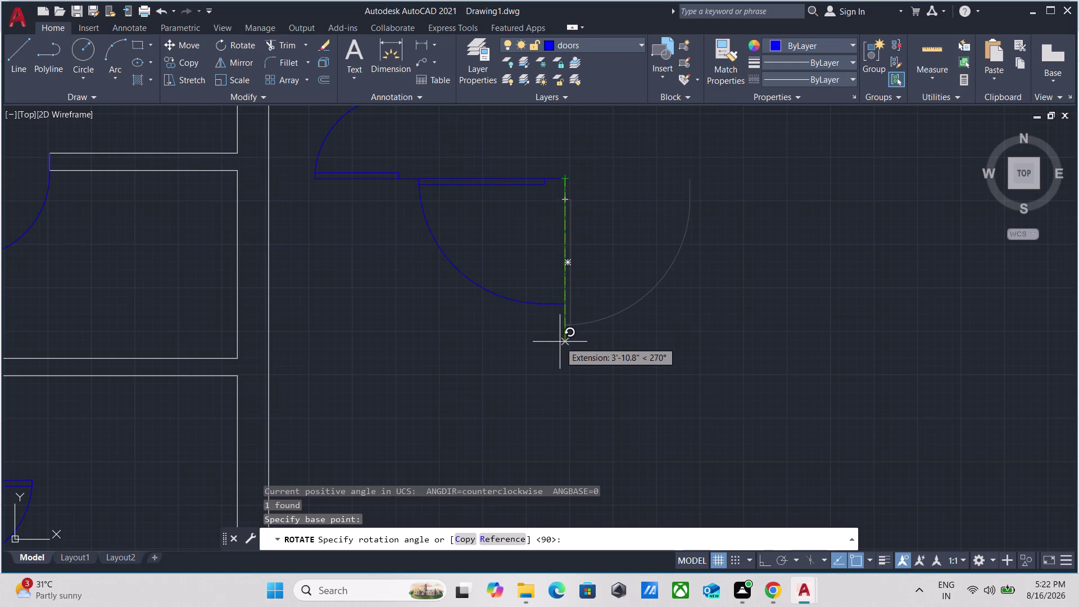
key(F8)
click(547, 386)
Select the rotated door swing and start copying it with CO.
drag(615, 337, 591, 327)
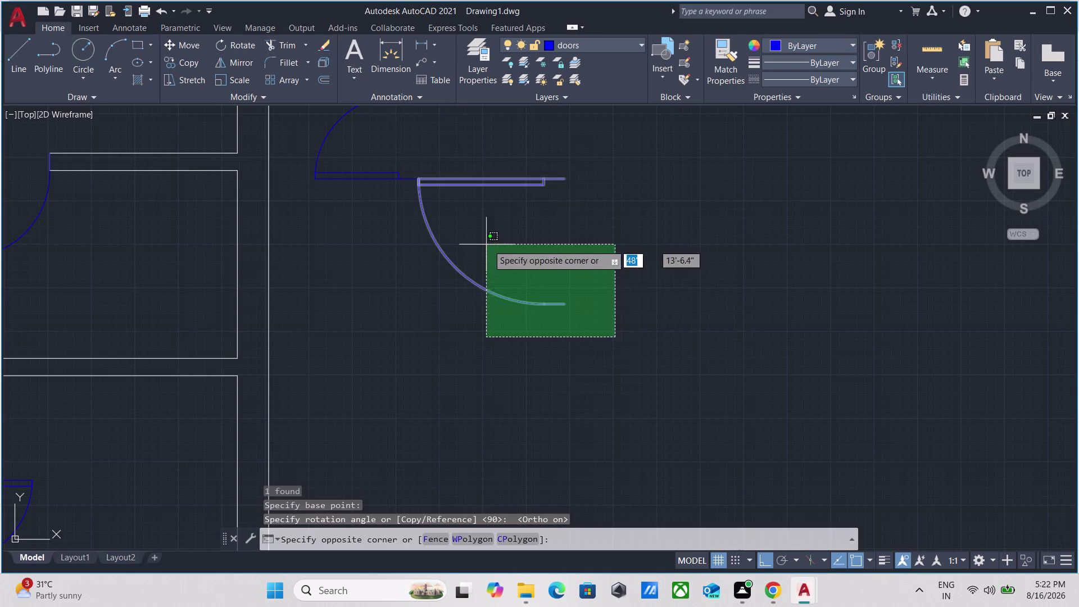
click(494, 246)
text(co)
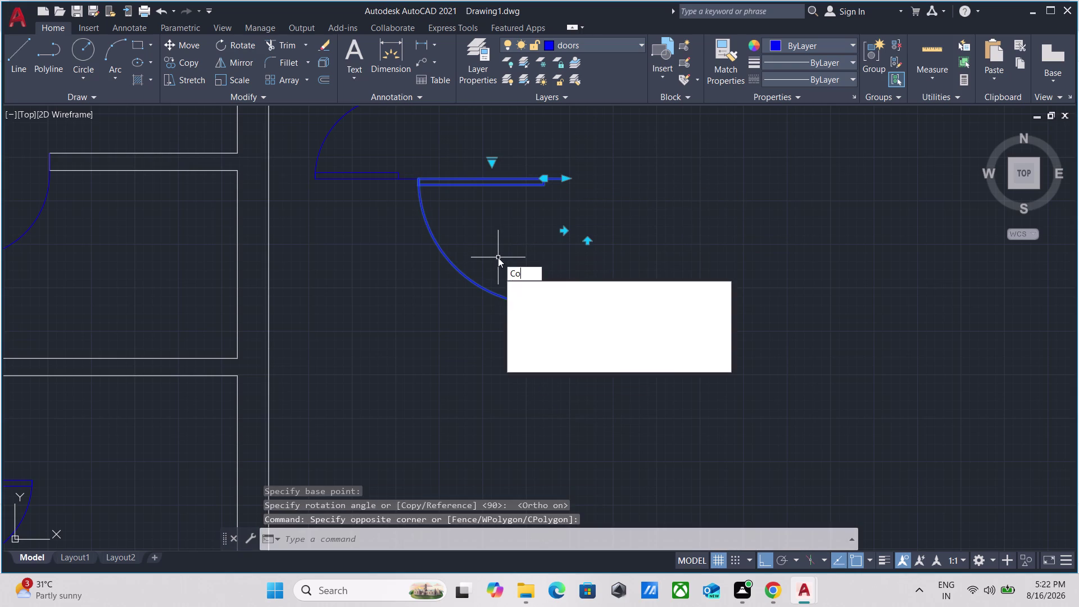
key(Return)
Place the first door copy, based at the leaf end, in the room beside the stairs.
click(565, 176)
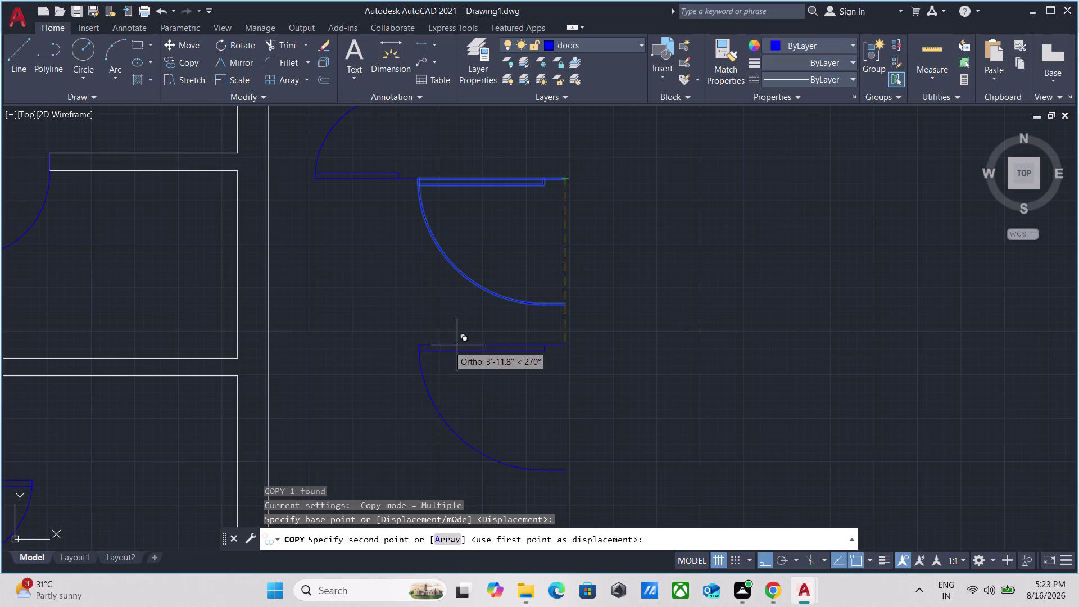
key(F8)
scroll(down, 3)
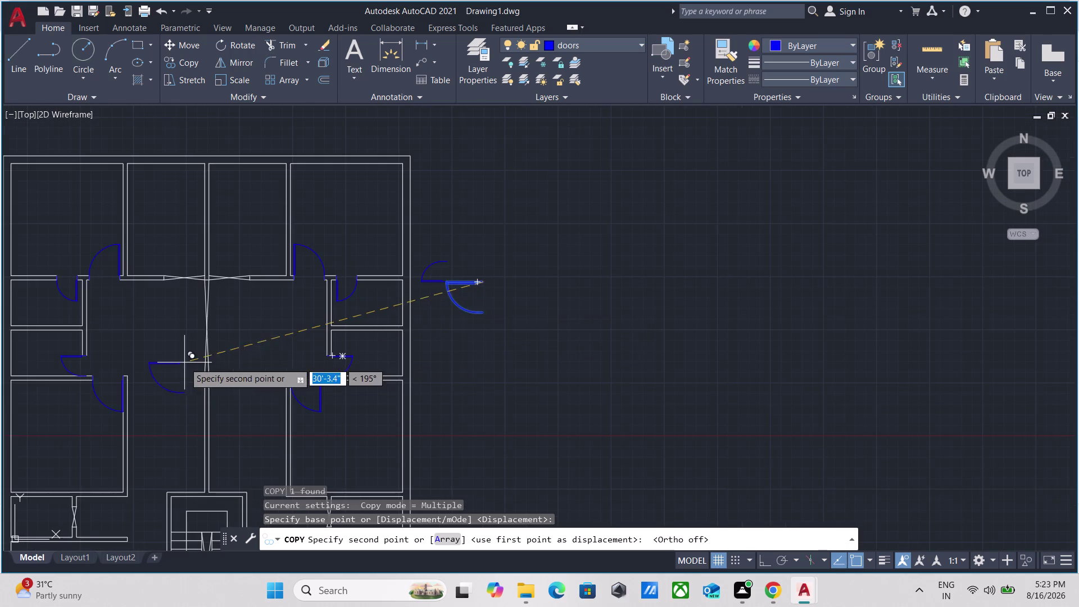
middle_drag(185, 355, 390, 257)
middle_drag(349, 414, 342, 352)
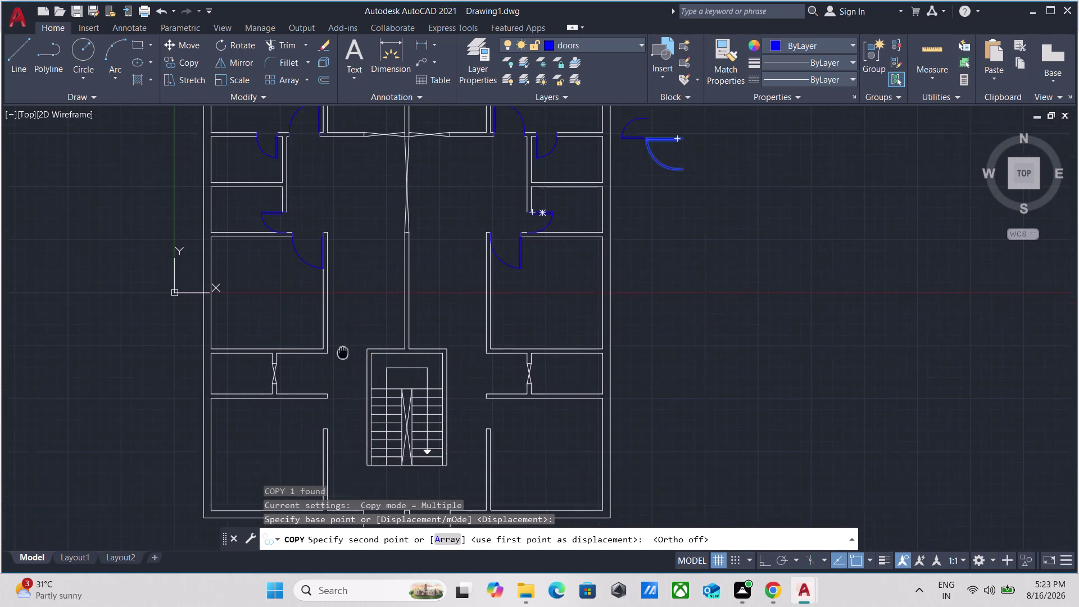
middle_drag(343, 352, 343, 335)
scroll(up, 3)
scroll(up, 3)
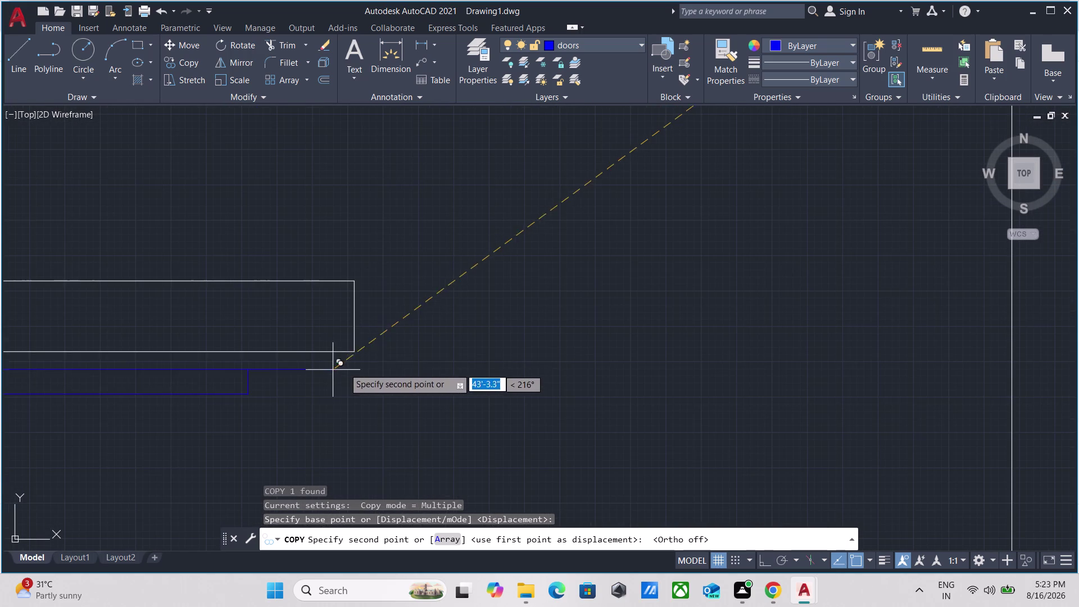
click(354, 351)
Place a second door copy in the room right of the stairs, then select it.
scroll(down, 3)
middle_drag(646, 268, 582, 281)
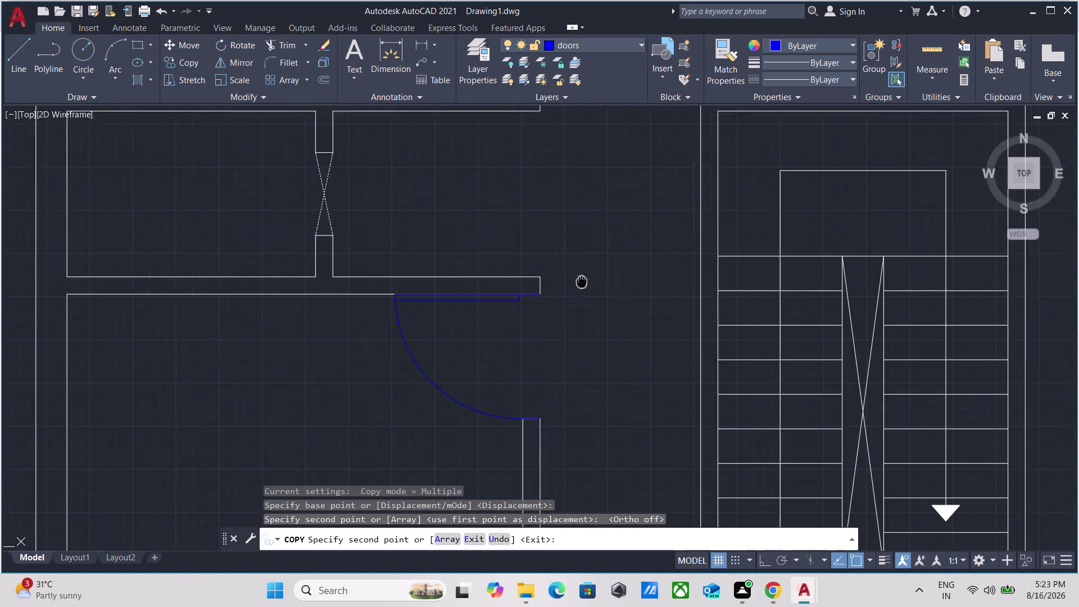
middle_drag(582, 282, 513, 290)
scroll(down, 3)
scroll(up, 3)
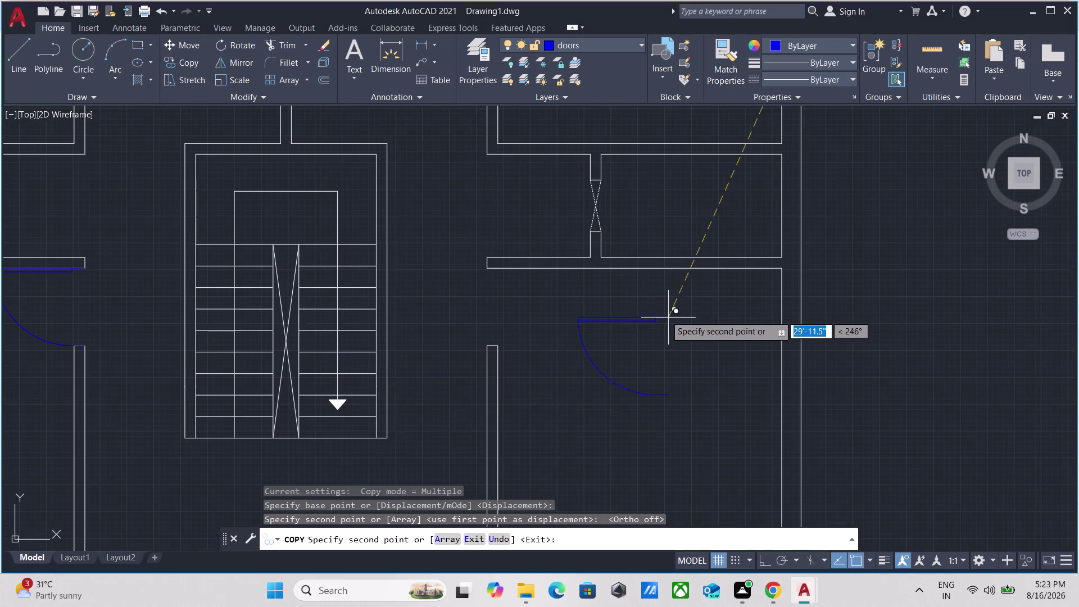
click(542, 294)
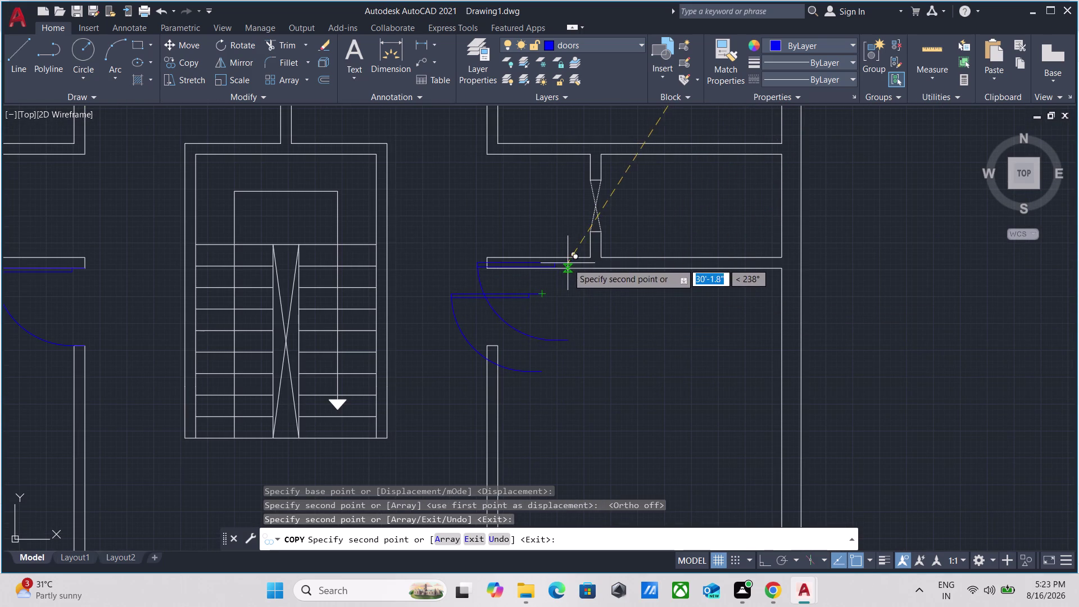
key(Escape)
drag(548, 412, 542, 385)
click(532, 328)
Mirror the right-hand door copy about a vertical line, erasing the source.
text(m)
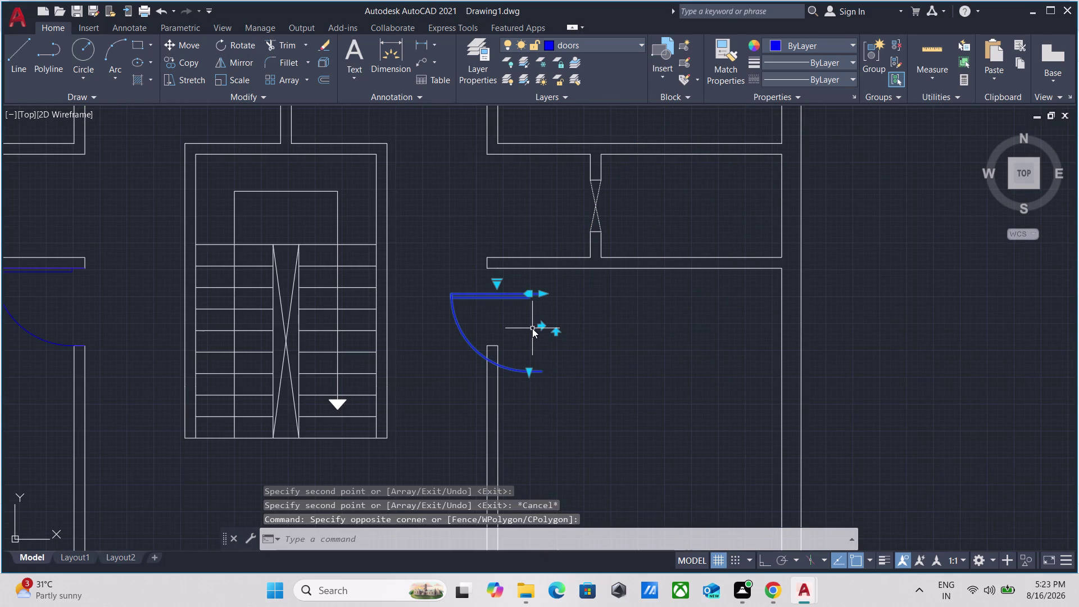
text(i)
key(Return)
scroll(up, 3)
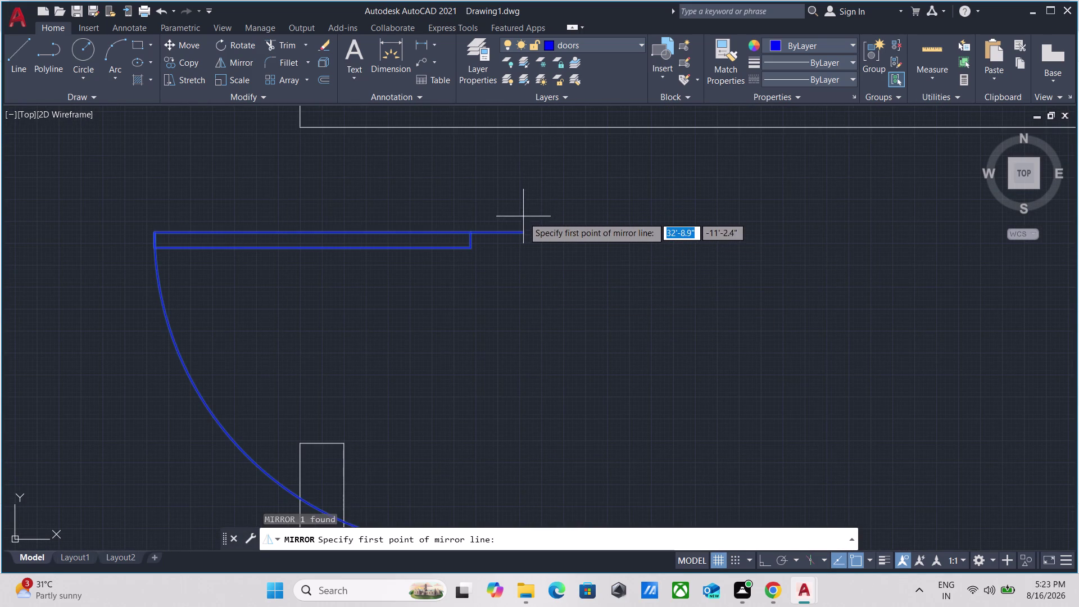
click(525, 229)
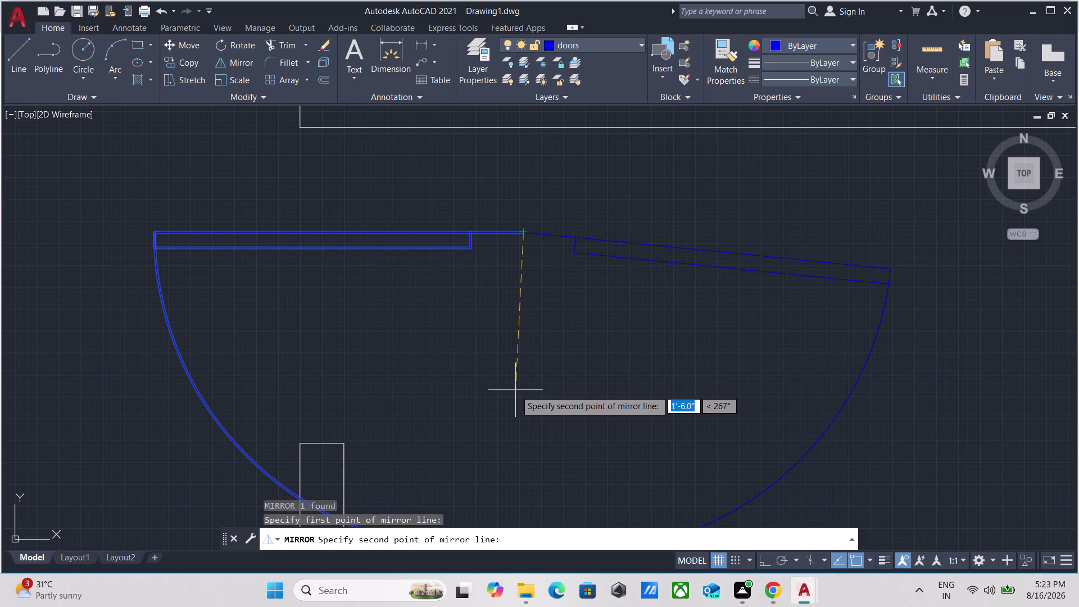
key(F8)
click(522, 415)
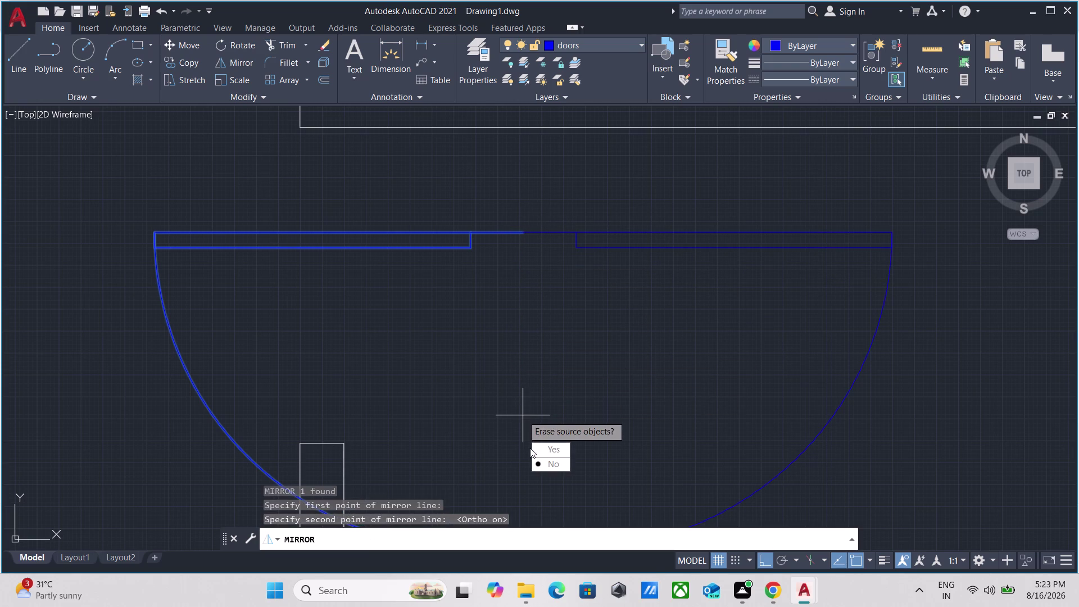
click(529, 448)
drag(559, 485, 529, 447)
Move the mirrored door from its leaf end onto the room's wall line.
scroll(down, 3)
middle_drag(563, 378, 551, 383)
drag(597, 358, 587, 341)
click(564, 297)
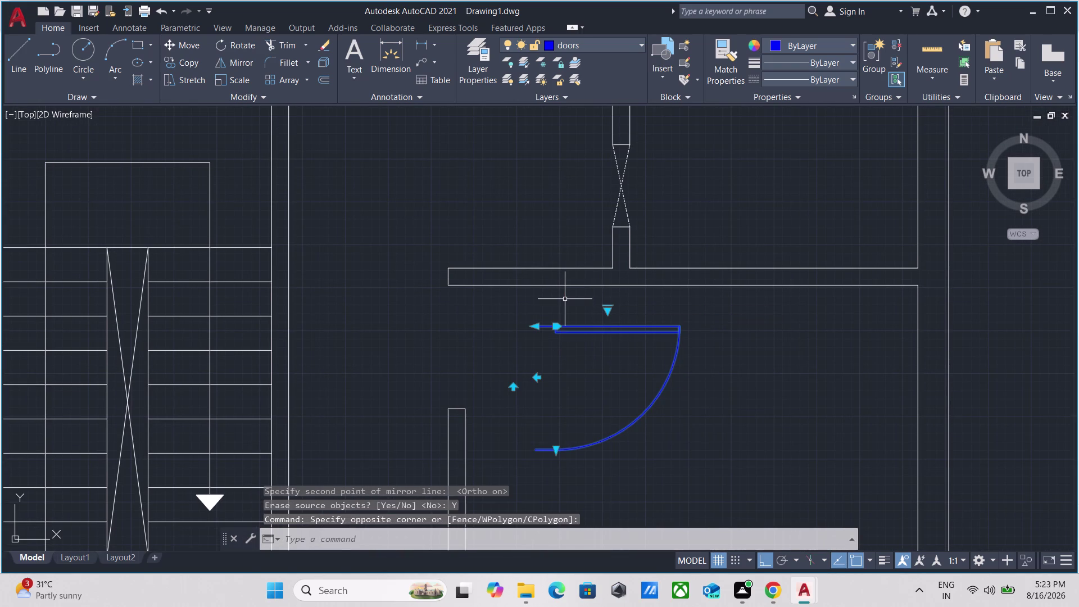
key(m)
key(Return)
scroll(up, 3)
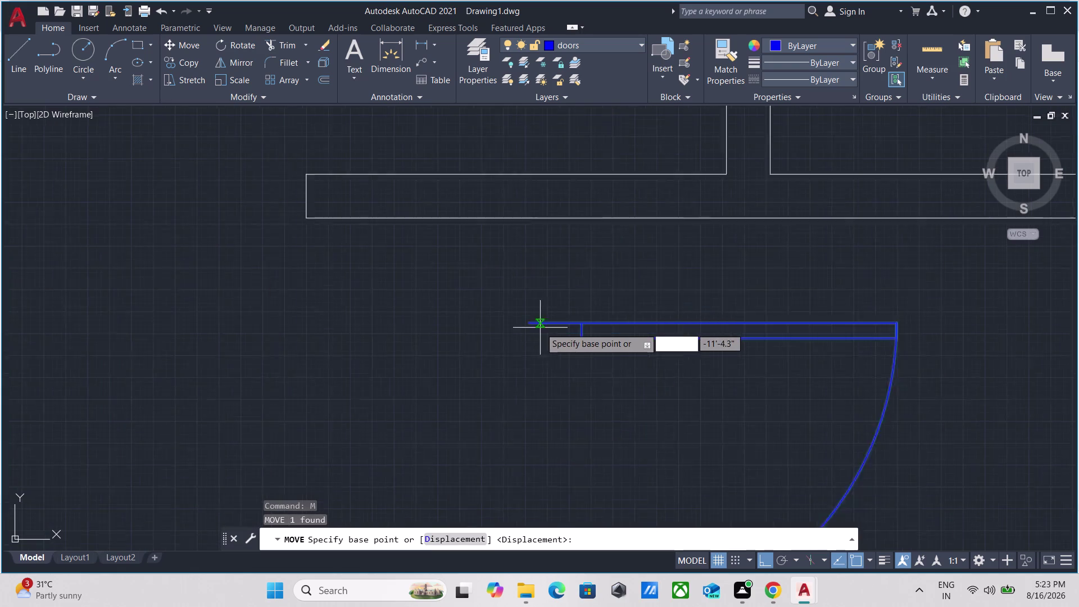
click(519, 319)
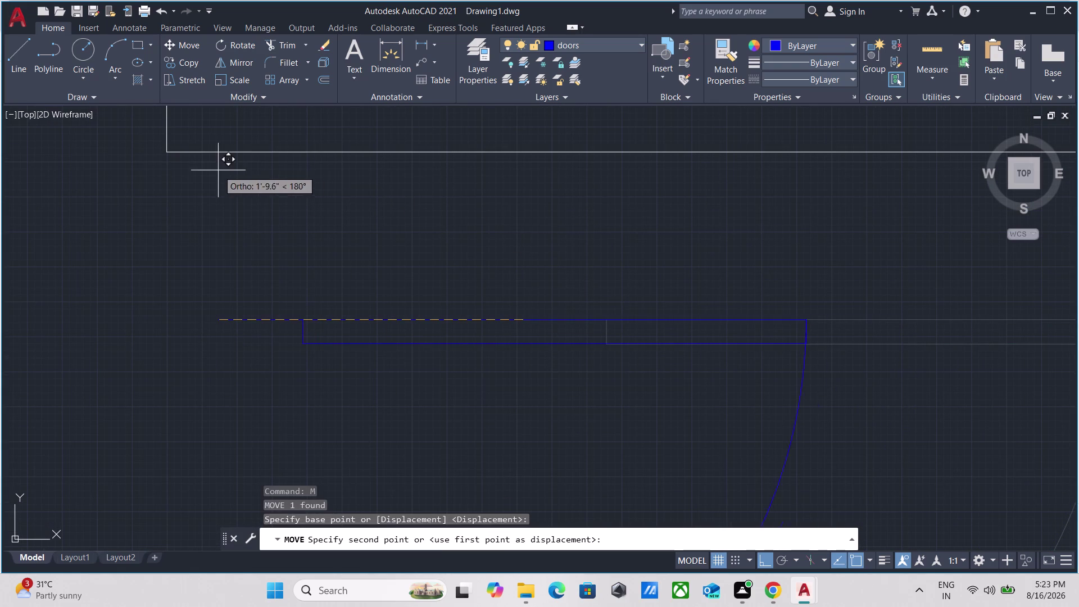
click(166, 149)
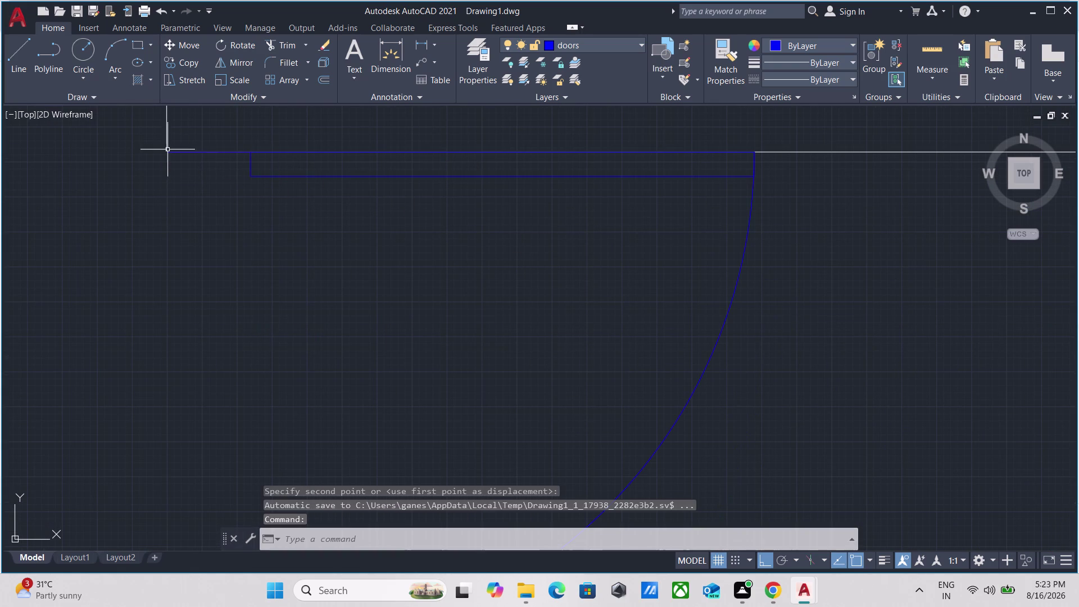
scroll(down, 3)
scroll(down, 3)
Pan and zoom from the stairwell to the loose door swing right of the plan.
key(Escape)
middle_drag(377, 248, 411, 298)
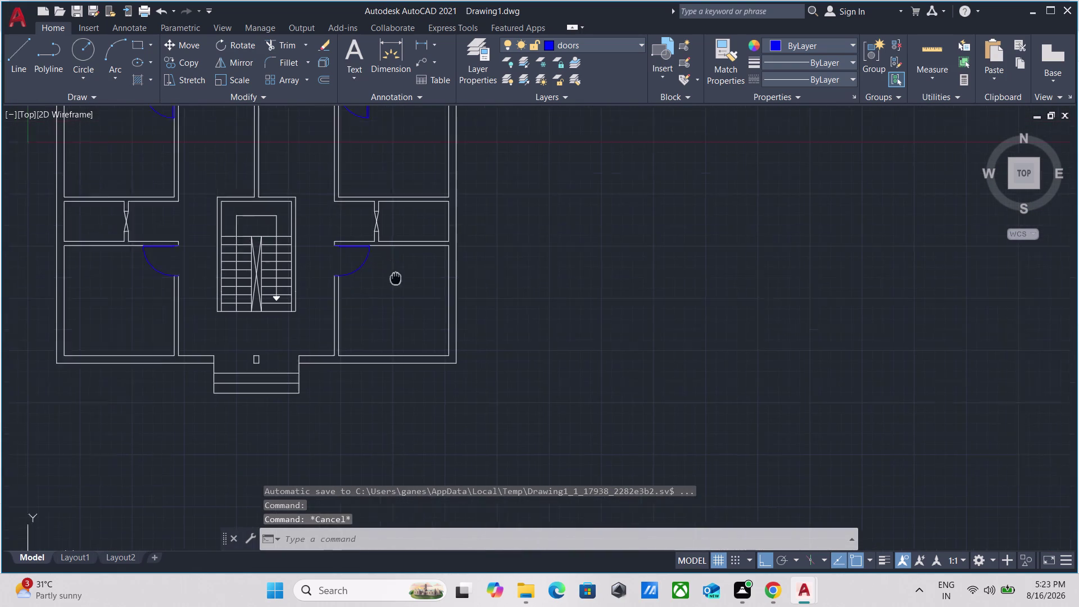
middle_drag(410, 298, 485, 346)
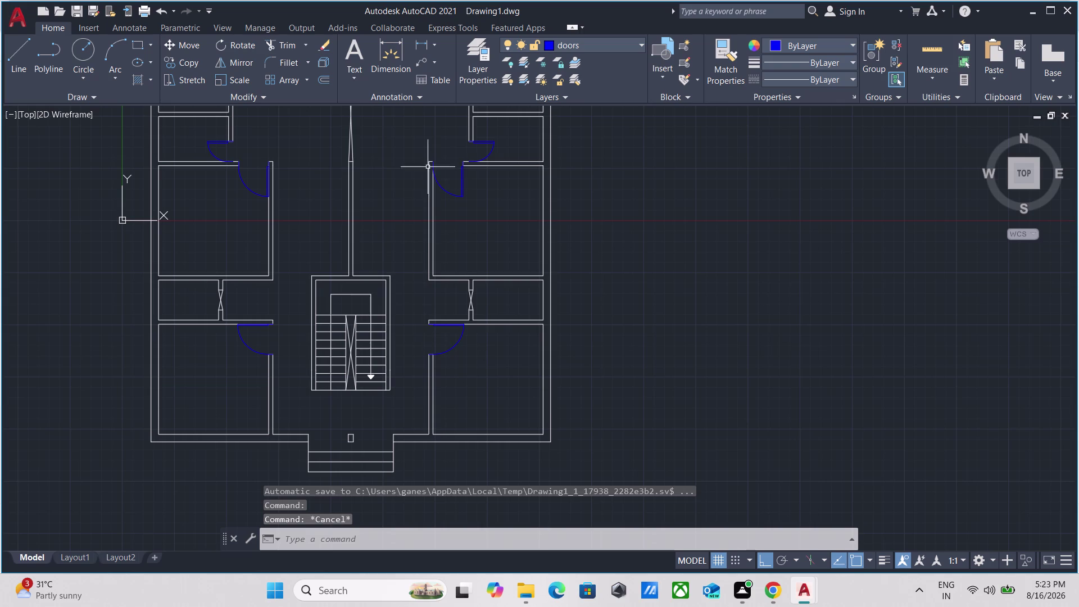
middle_drag(407, 155, 404, 329)
middle_drag(359, 424, 363, 420)
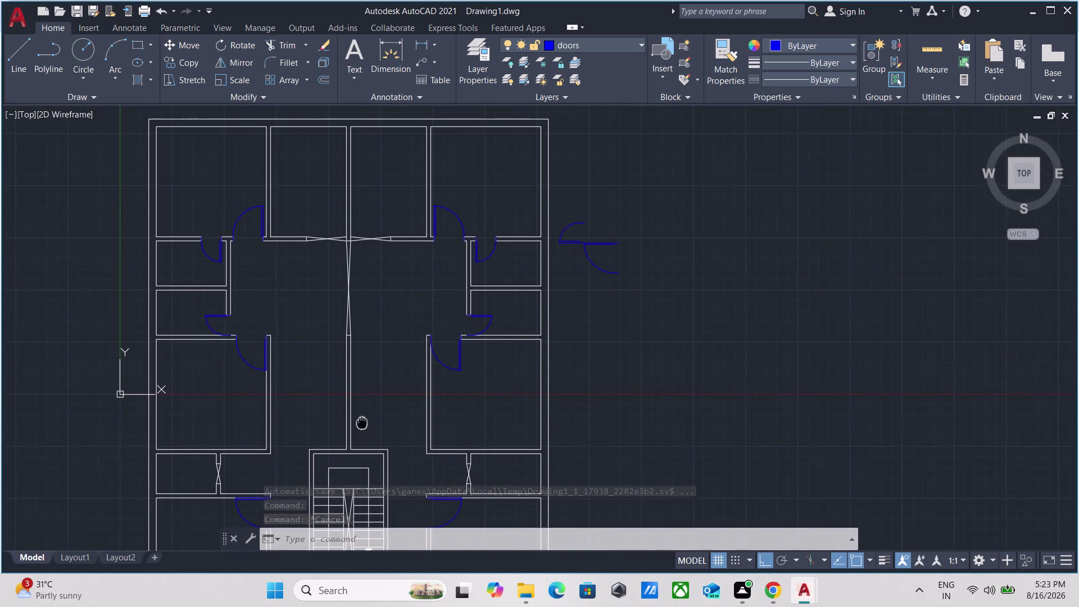
middle_drag(363, 420, 490, 101)
scroll(up, 3)
middle_drag(451, 250, 400, 348)
scroll(down, 3)
scroll(down, 3)
middle_drag(742, 296, 249, 606)
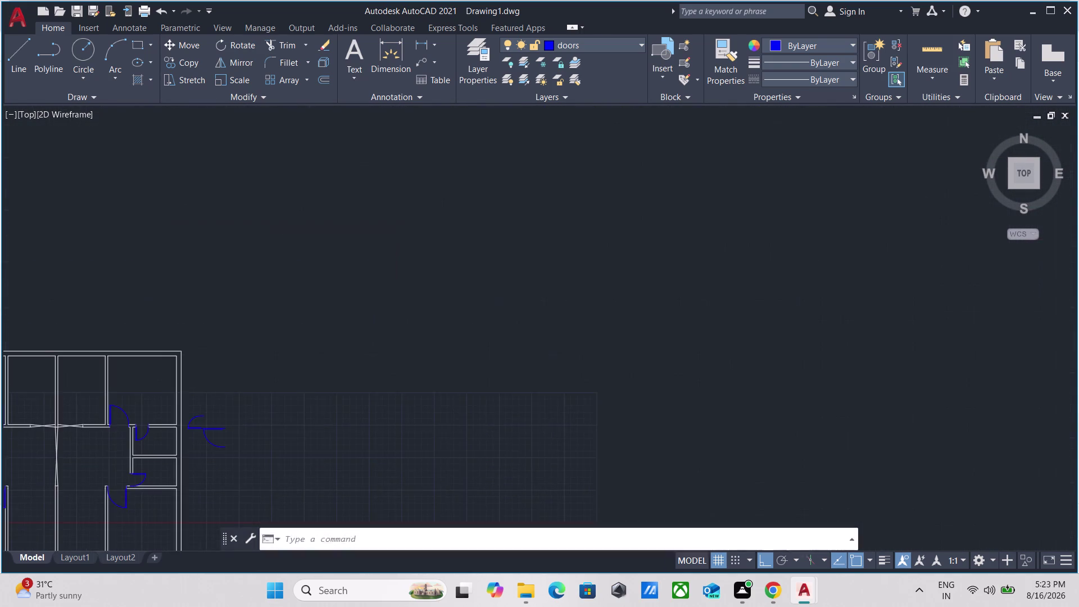
scroll(up, 3)
scroll(up, 3)
scroll(down, 3)
middle_drag(126, 369, 130, 368)
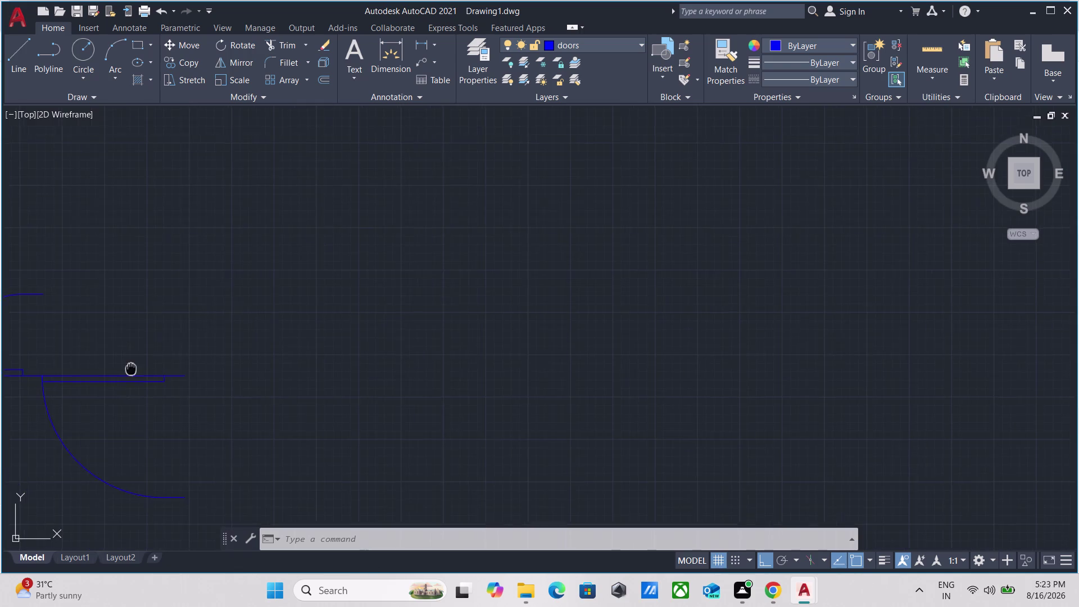
middle_drag(131, 369, 420, 394)
click(295, 420)
Copy the door swing to an open spot on its right with Ortho off.
click(286, 352)
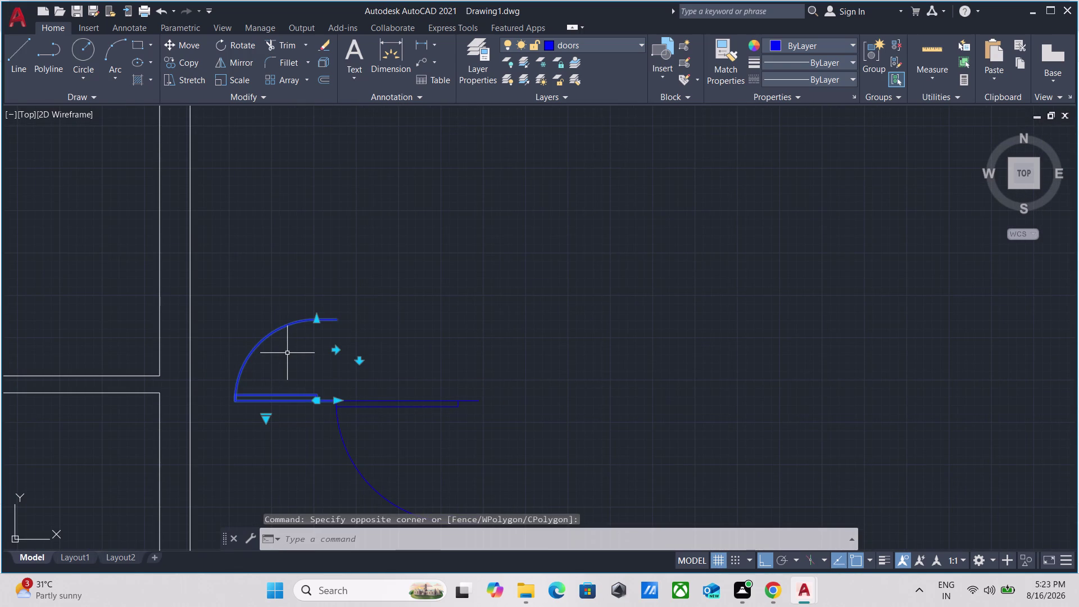
text(co)
key(Return)
scroll(up, 3)
drag(364, 411, 364, 404)
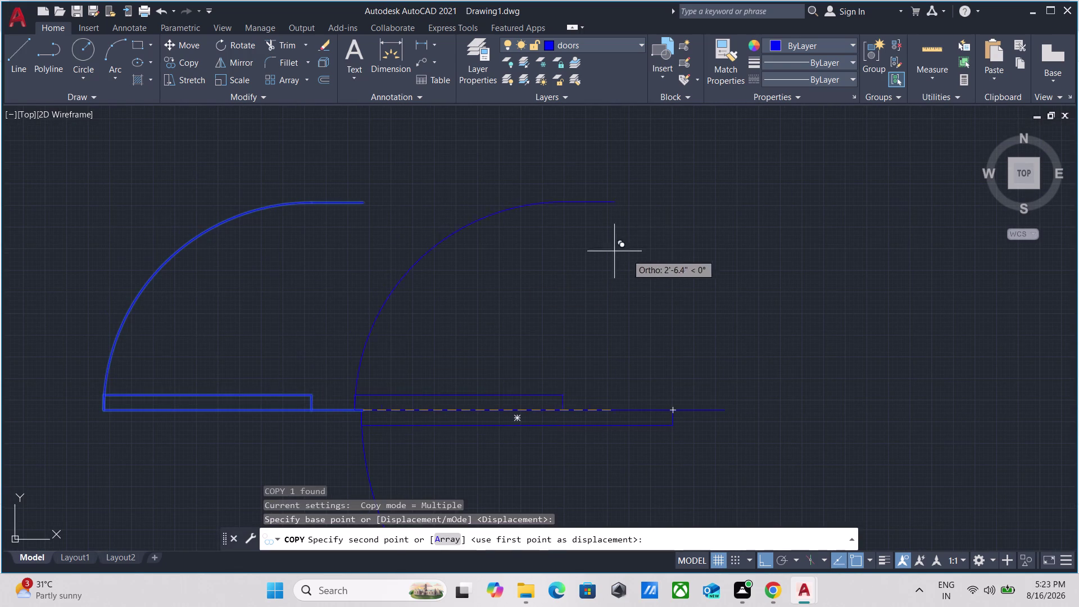
key(F8)
scroll(down, 3)
middle_drag(754, 218, 506, 282)
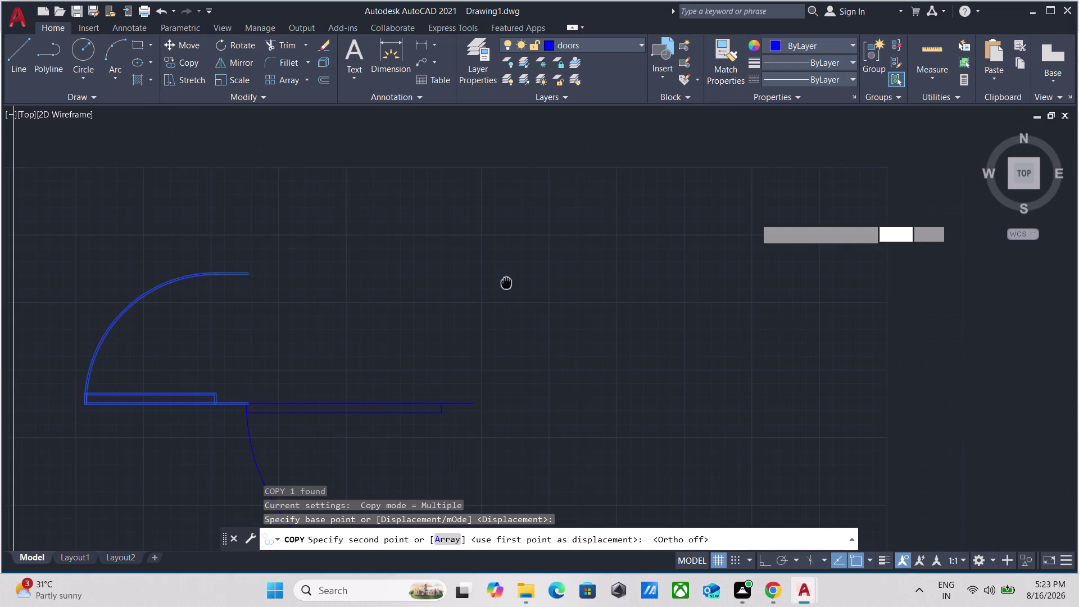
click(649, 321)
key(Escape)
Rotate the copied door swing 270° about its hinge so it stands upright.
drag(720, 315, 682, 312)
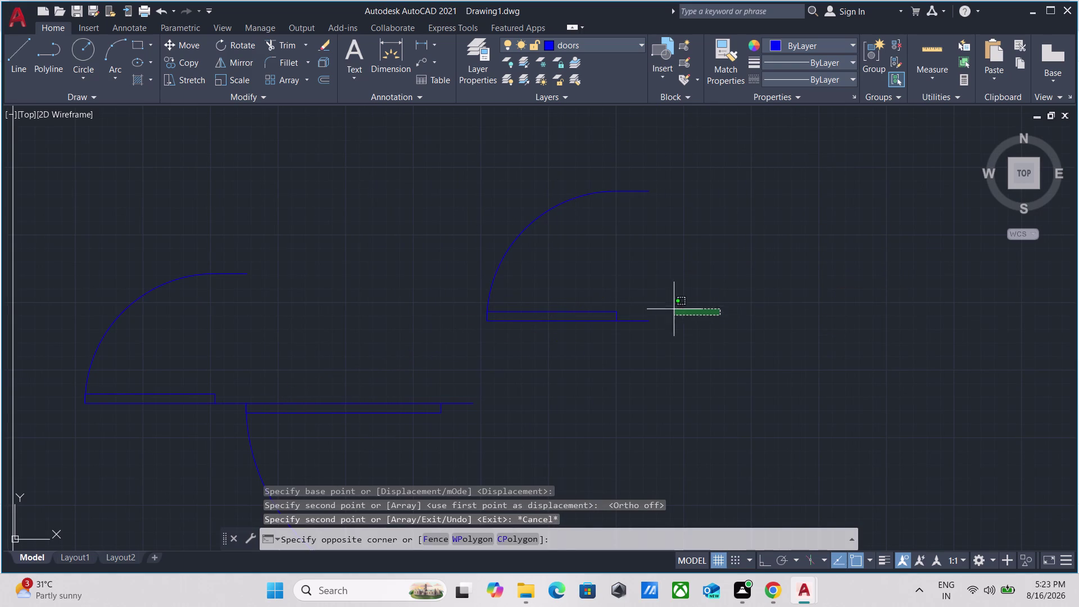
drag(682, 313, 664, 305)
click(563, 324)
text(r)
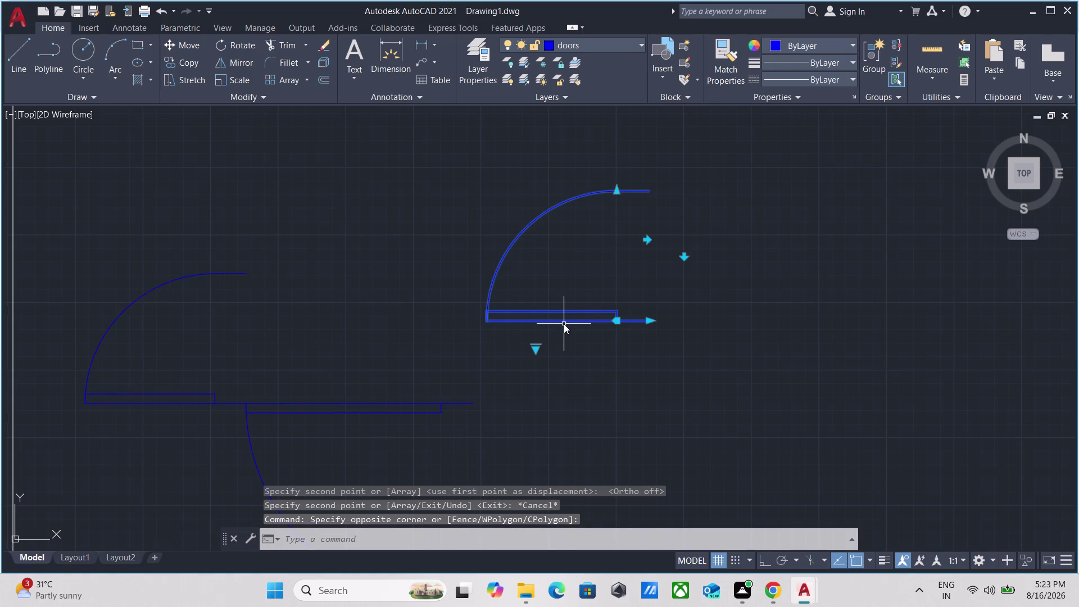
text(o)
key(Return)
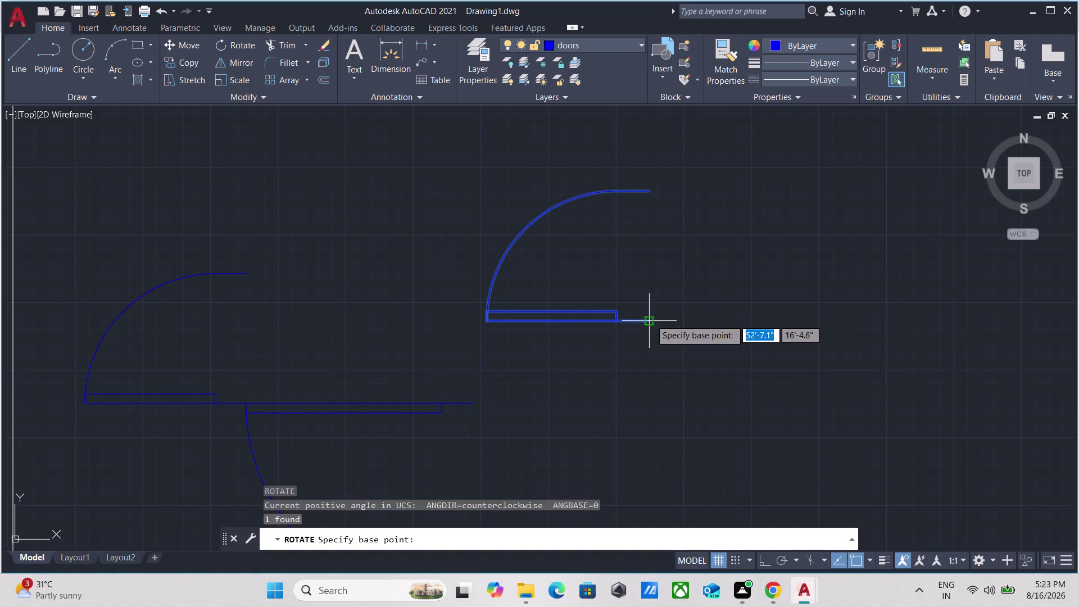
click(650, 319)
key(F8)
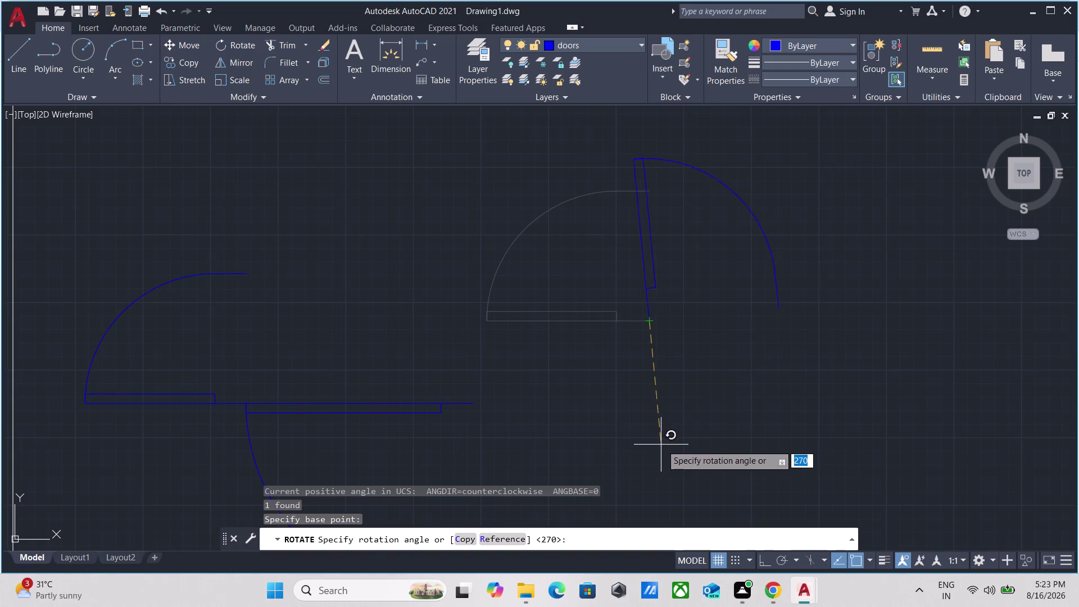
drag(658, 435, 660, 425)
drag(710, 363, 665, 336)
click(588, 269)
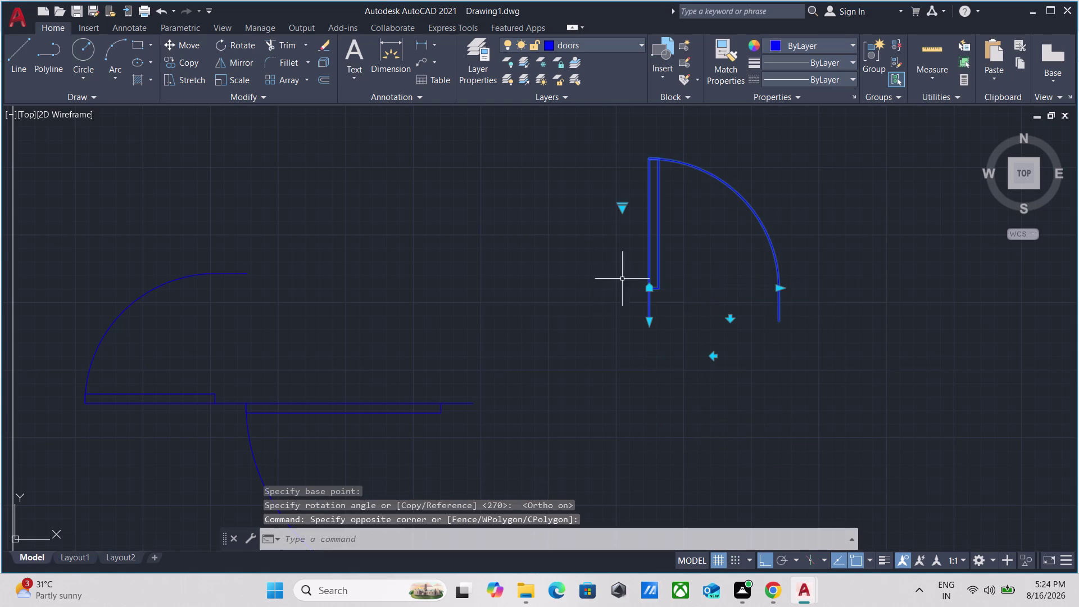
key(Escape)
drag(870, 305, 774, 307)
click(703, 309)
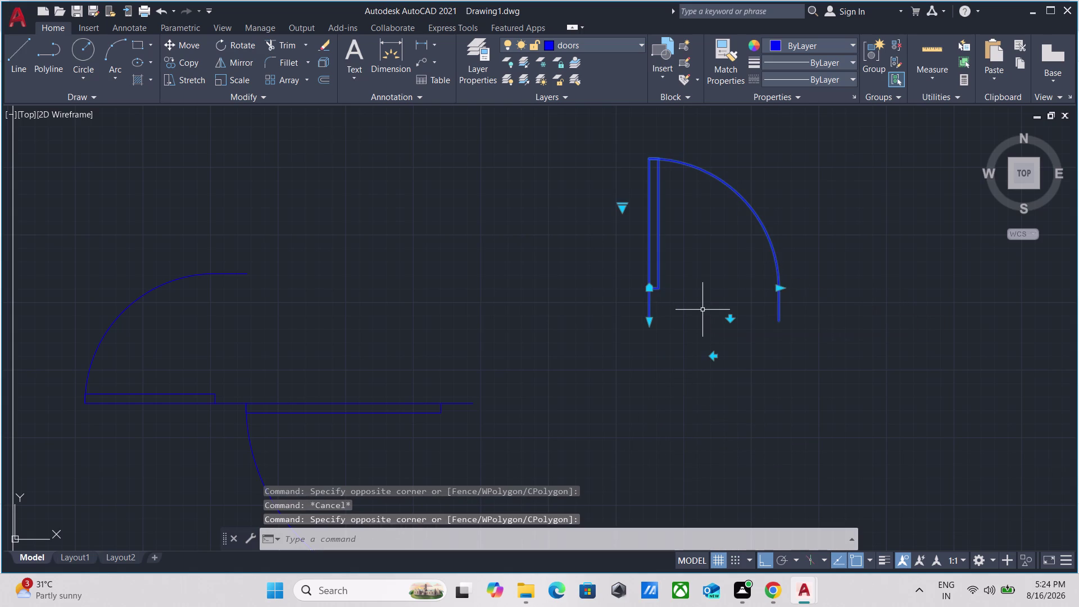
Mirror the upright door swing about a line through its arc end.
text(mi)
key(Return)
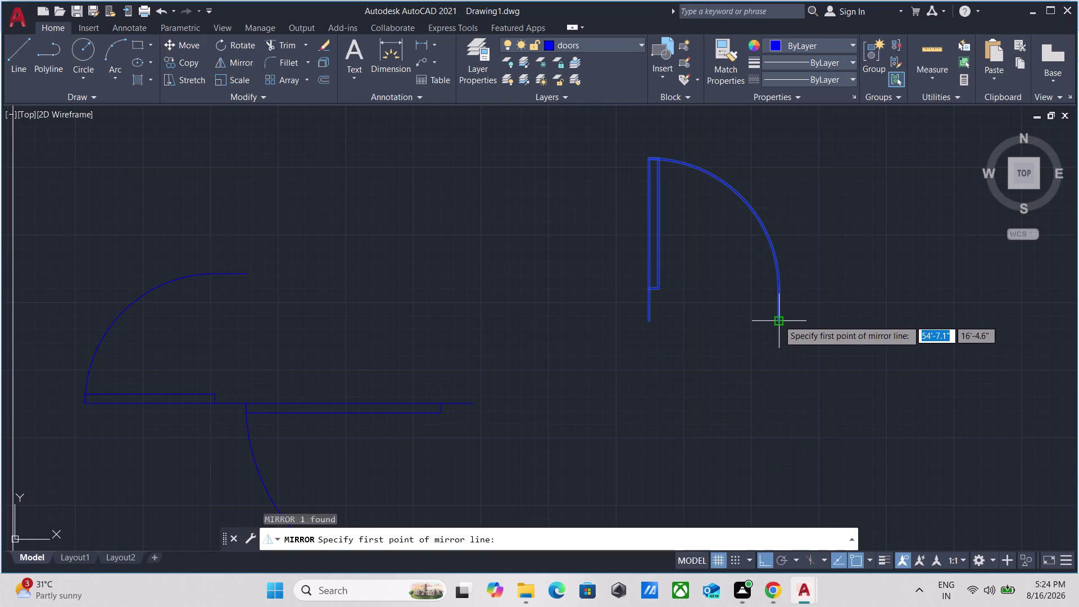
click(778, 318)
click(766, 424)
drag(786, 460, 764, 422)
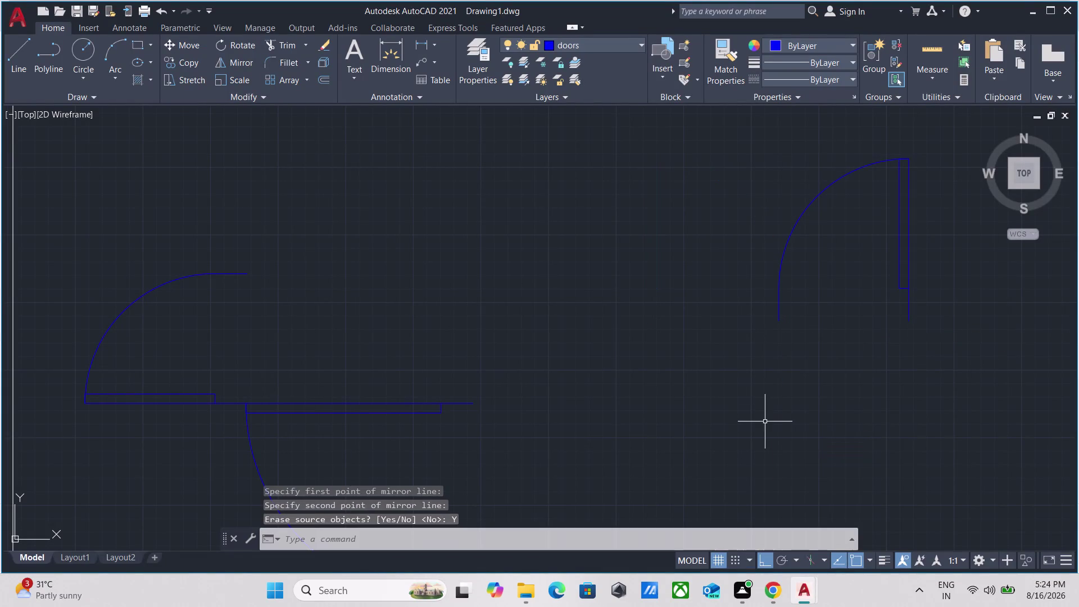
drag(765, 421, 764, 419)
drag(813, 323, 784, 315)
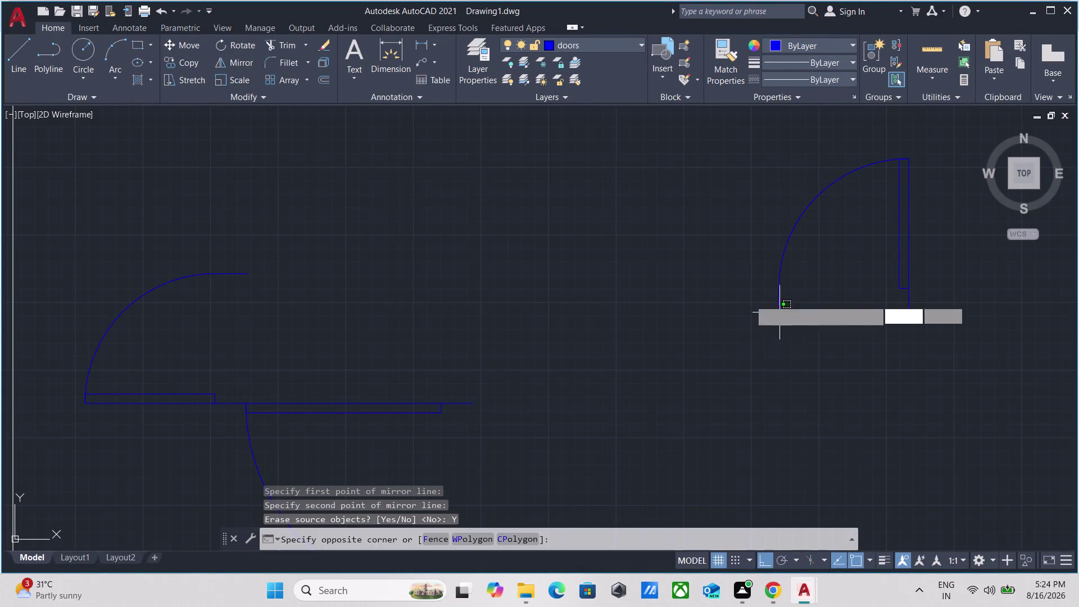
click(740, 295)
Mirror the swing again, keeping the source, to form the double-door pair.
text(mi)
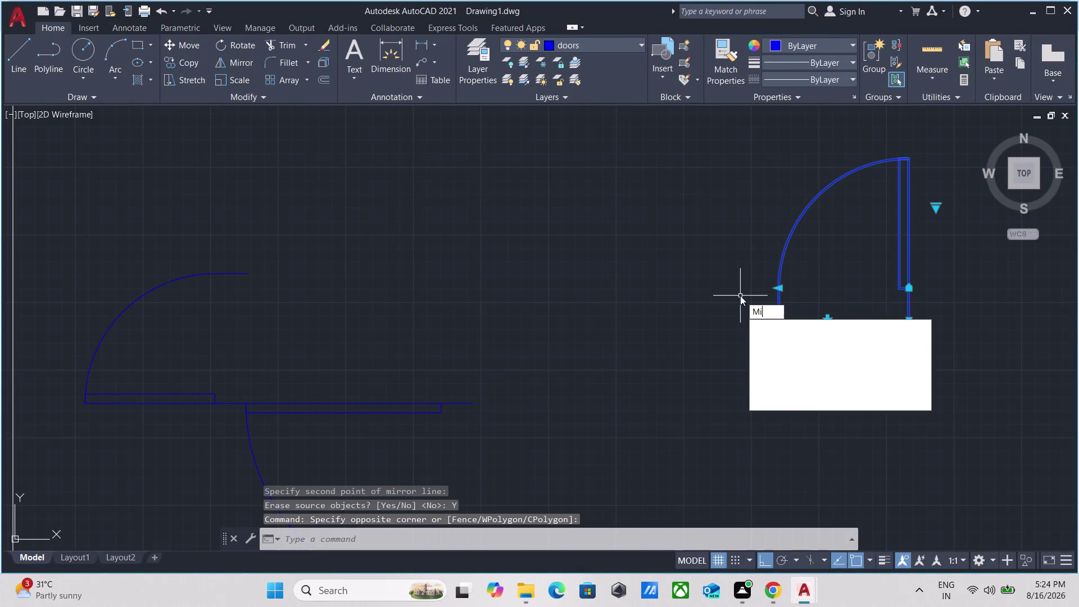
key(Return)
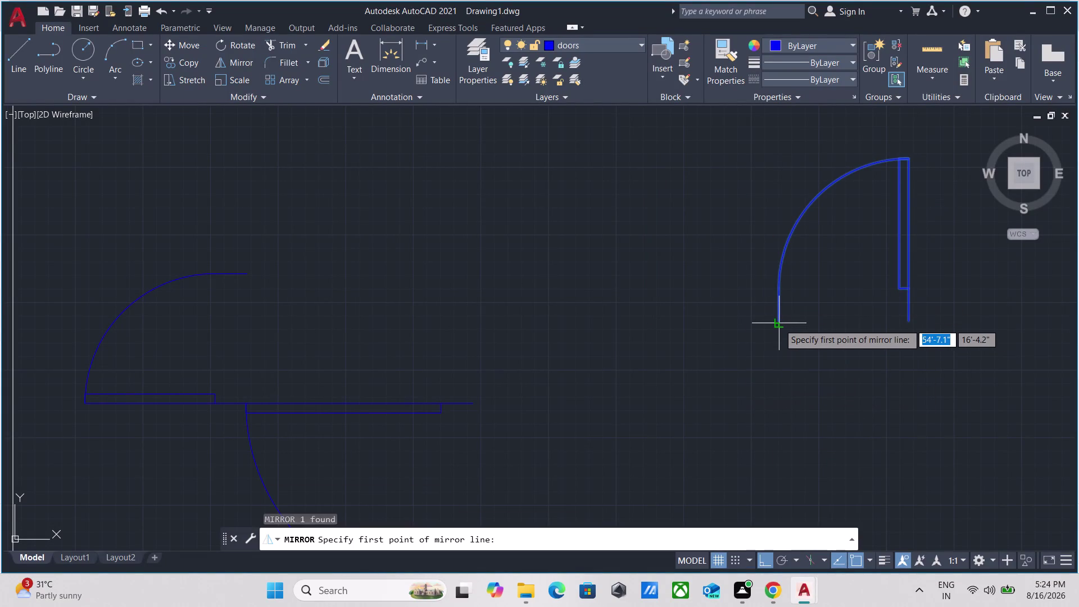
click(779, 320)
click(767, 413)
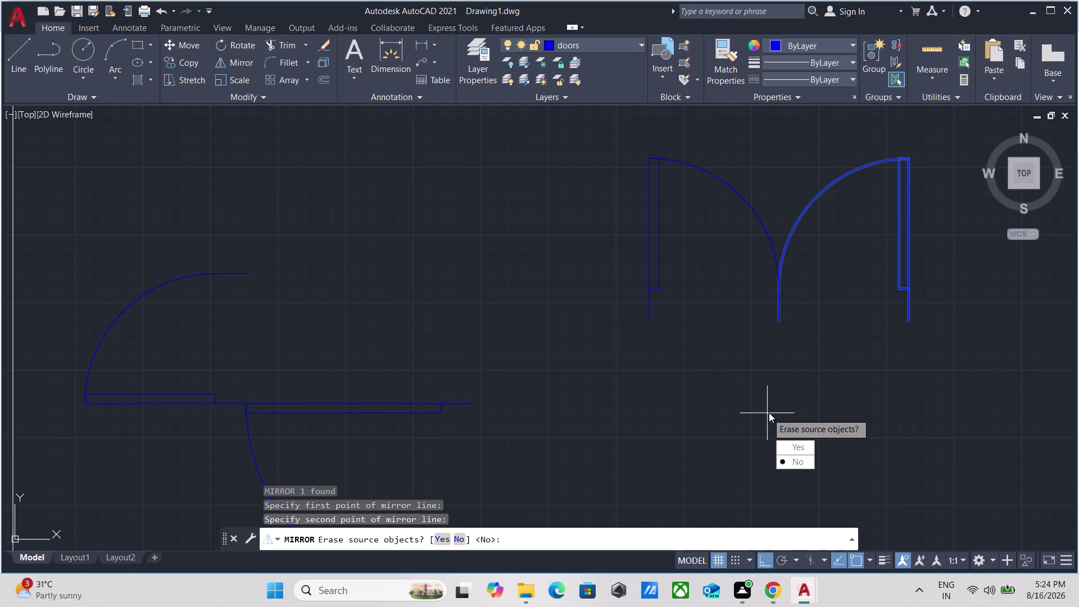
drag(797, 464, 765, 407)
drag(808, 306, 777, 295)
click(696, 268)
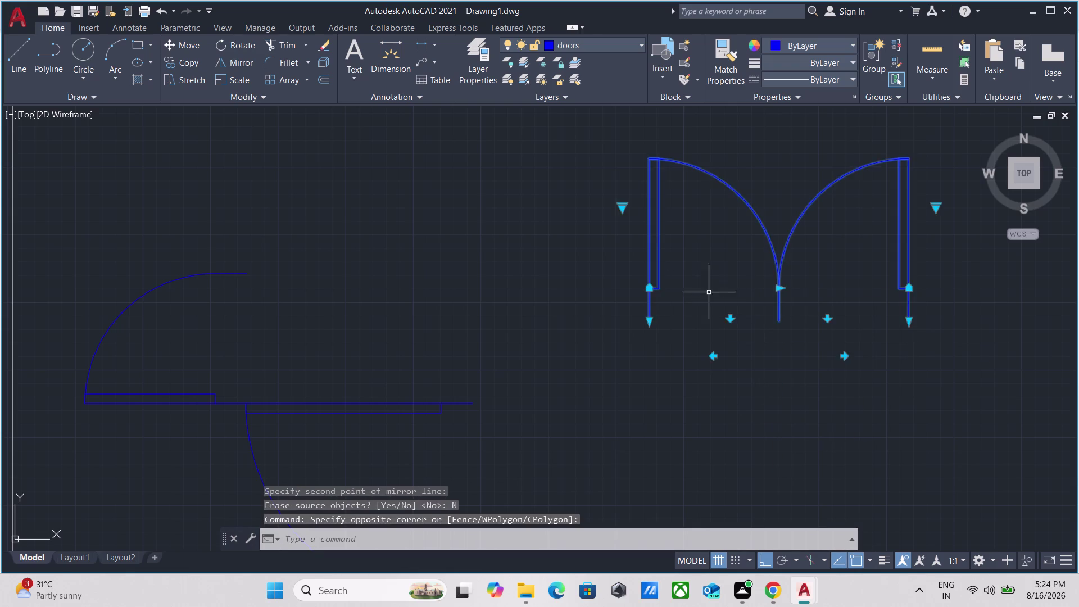
scroll(down, 3)
key(g)
key(Return)
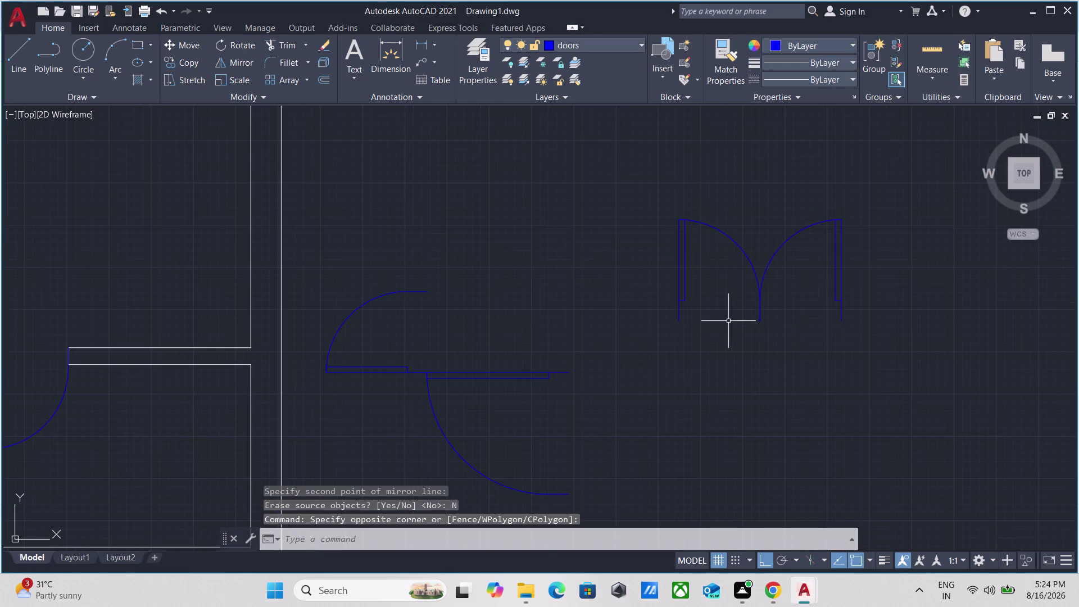
Copy the double-door pair into the plan's main entrance opening below the stairwell.
drag(816, 317, 777, 312)
click(692, 302)
text(c)
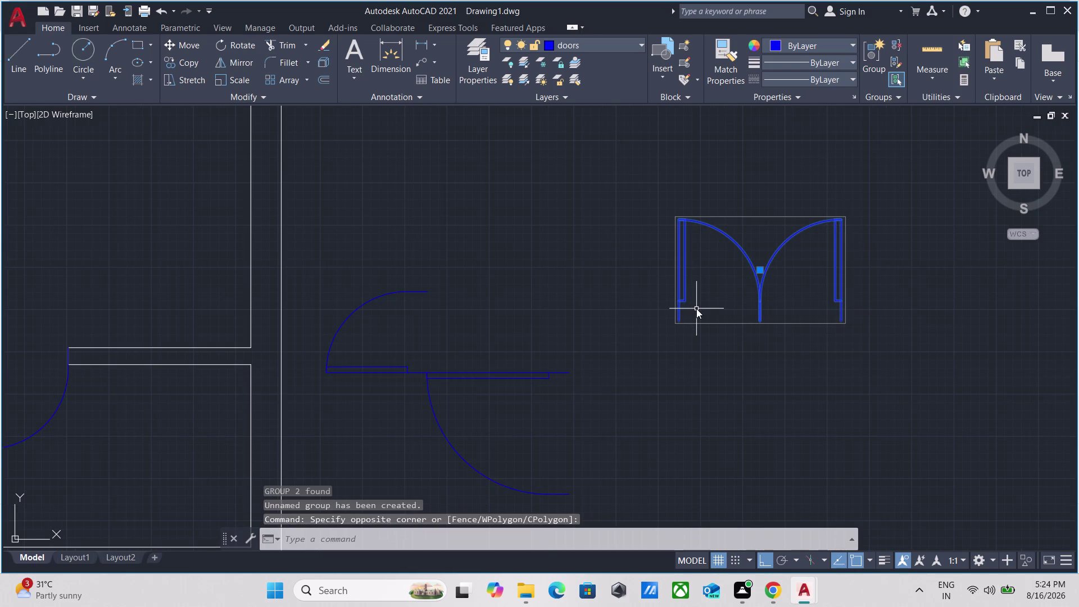
text(o)
key(Return)
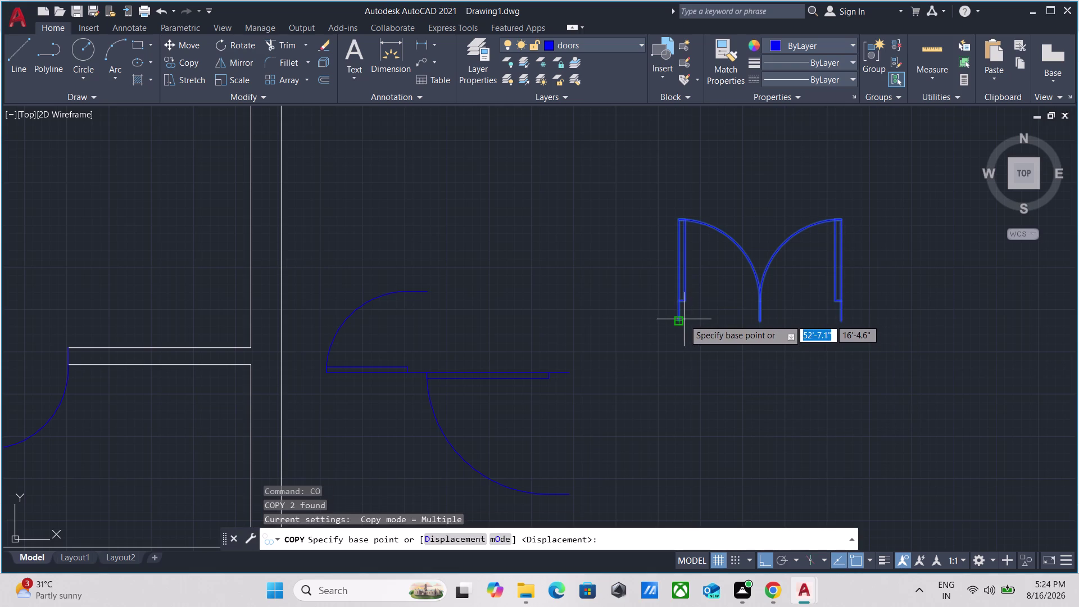
click(679, 319)
key(F8)
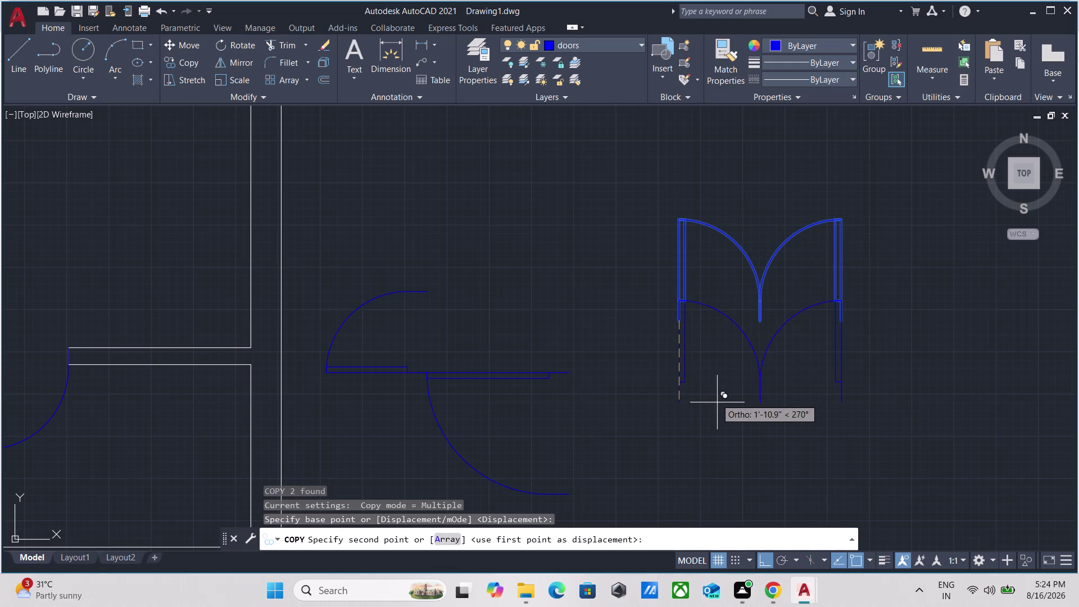
scroll(down, 3)
middle_drag(698, 422, 781, 18)
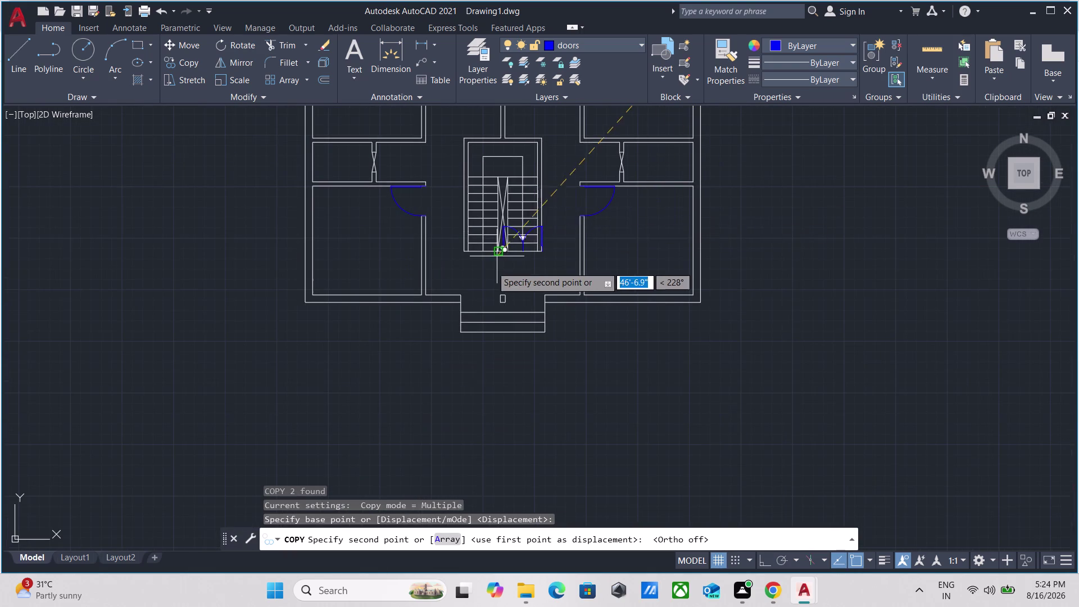
scroll(up, 3)
middle_drag(413, 363, 504, 238)
scroll(up, 3)
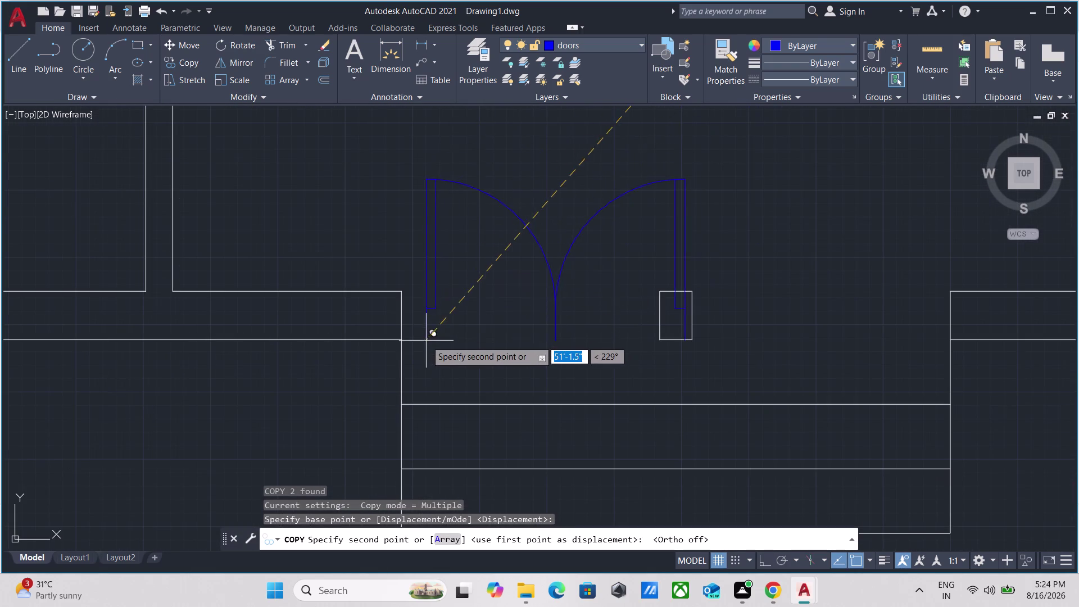
scroll(up, 3)
click(361, 341)
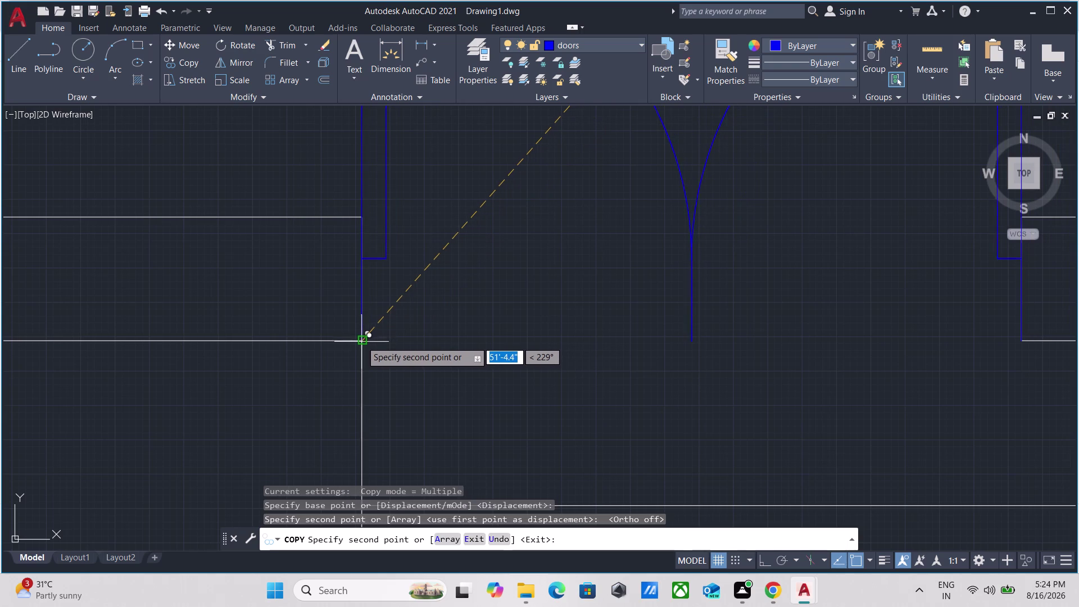
Place another double-door copy, review the whole plan, and end the copy command.
scroll(down, 3)
scroll(up, 3)
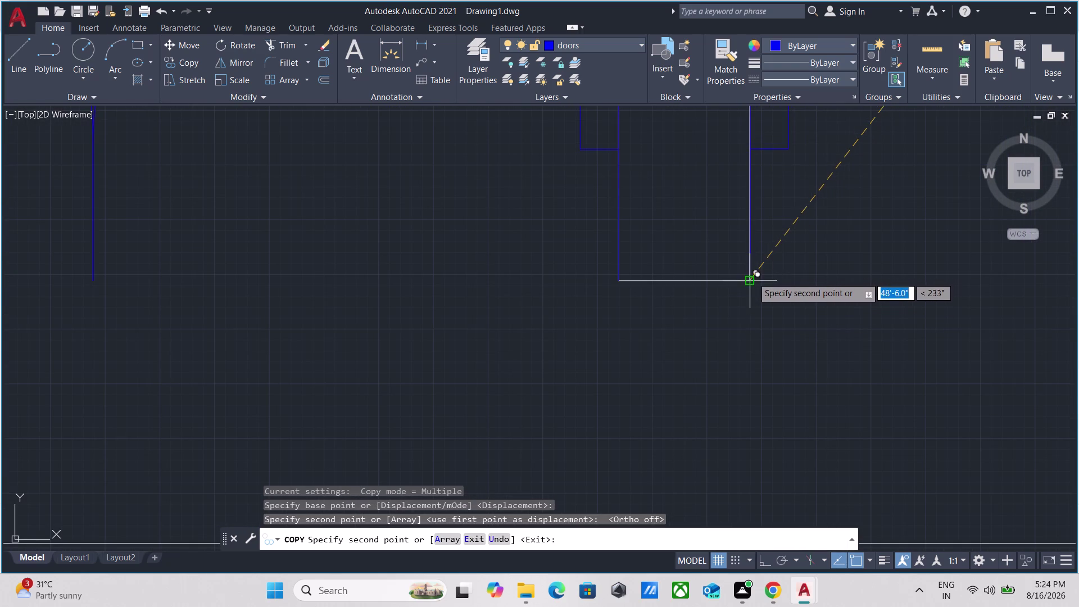
click(752, 277)
scroll(down, 3)
middle_drag(851, 244, 727, 315)
scroll(down, 3)
middle_drag(751, 165, 677, 310)
scroll(down, 3)
middle_drag(815, 245, 780, 268)
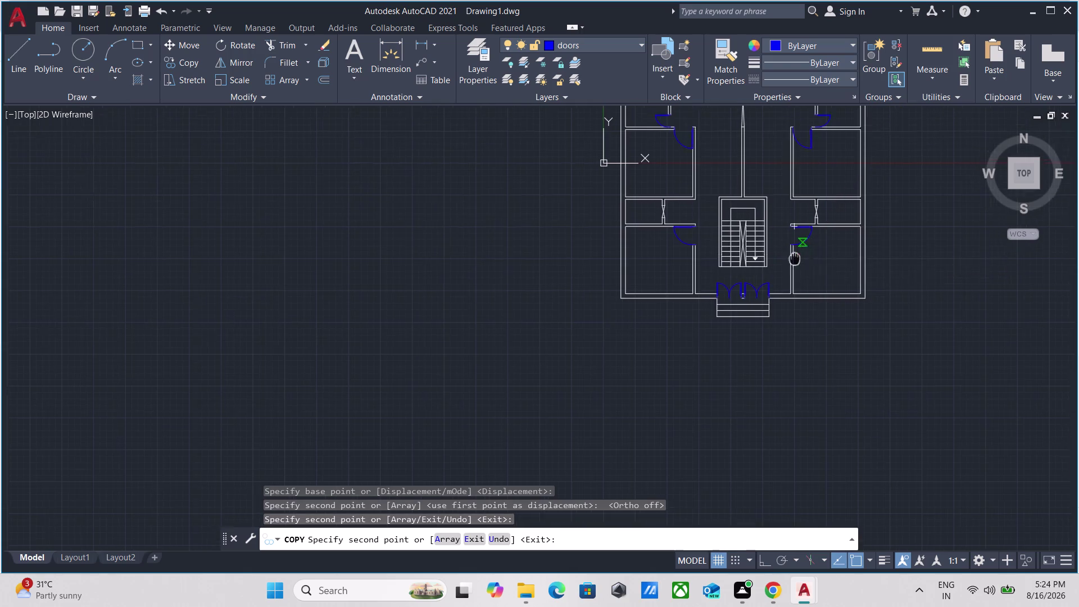
middle_drag(780, 268, 730, 321)
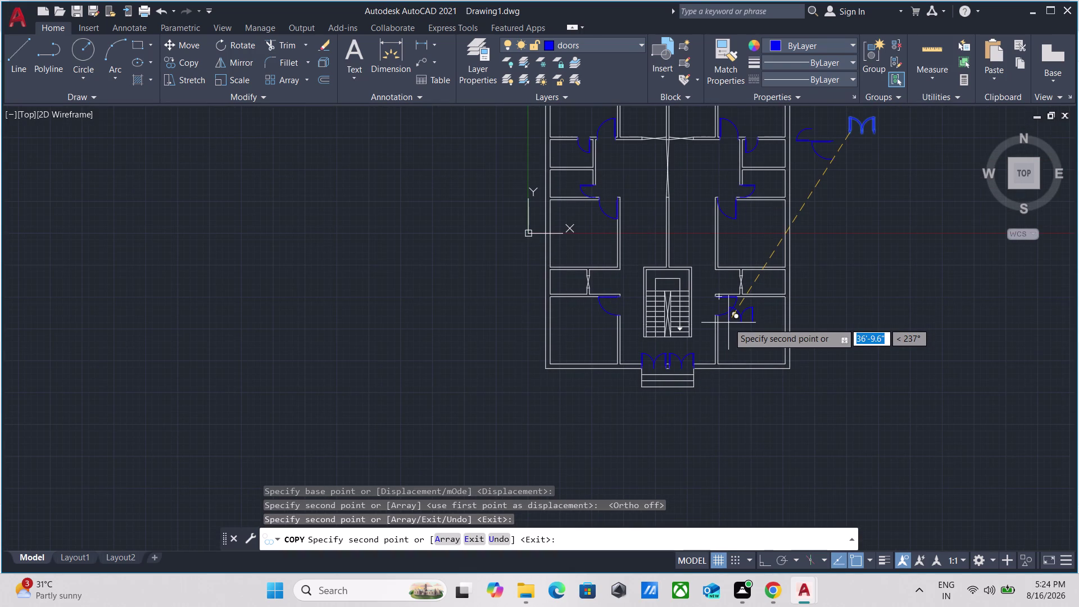
scroll(up, 3)
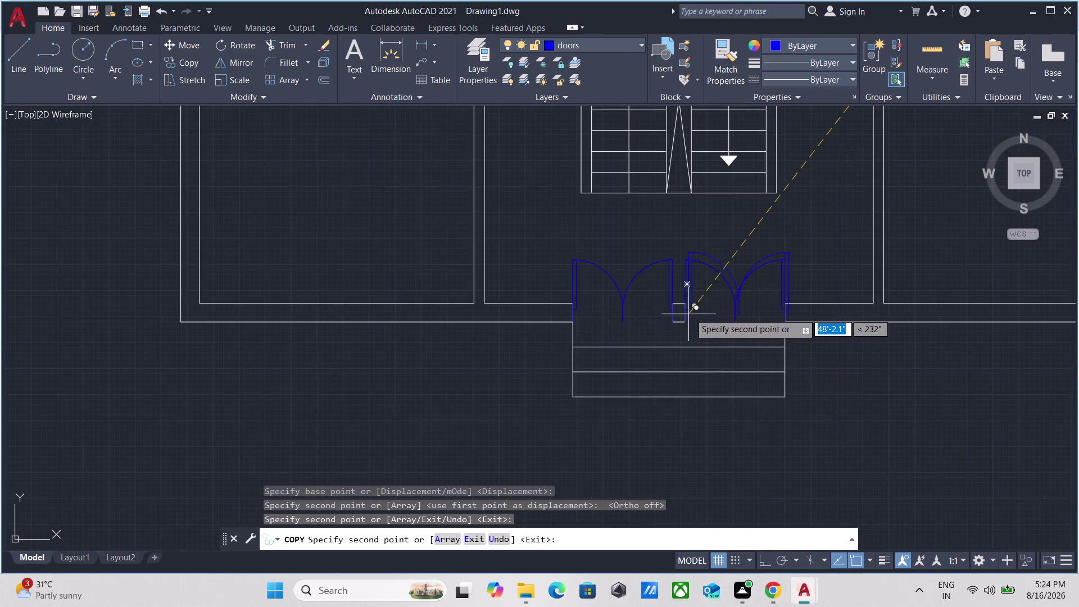
scroll(up, 3)
scroll(down, 3)
middle_drag(693, 325, 646, 385)
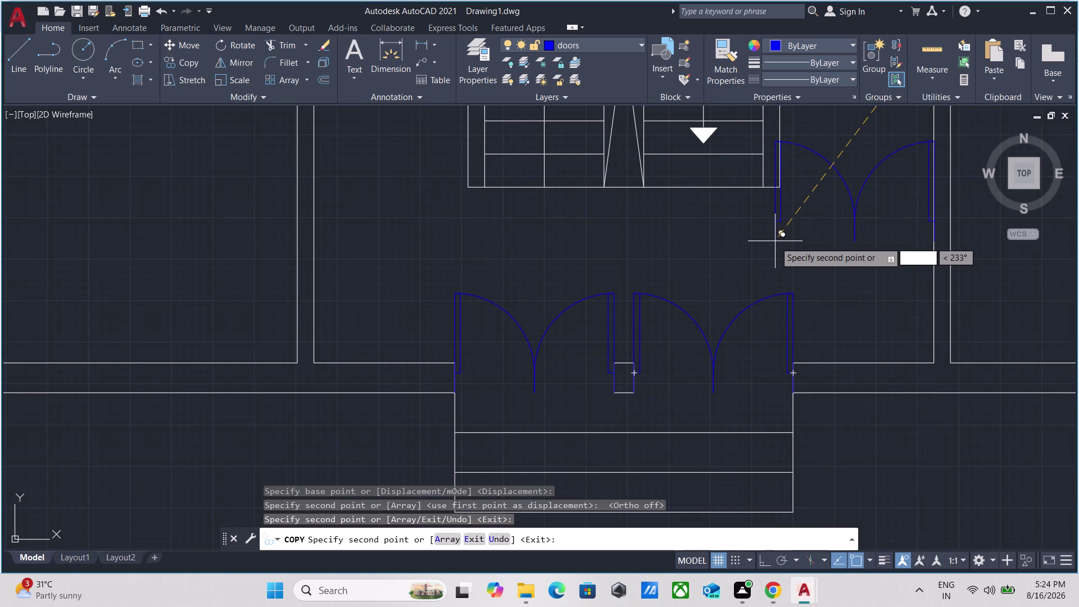
scroll(down, 3)
middle_drag(823, 240, 800, 275)
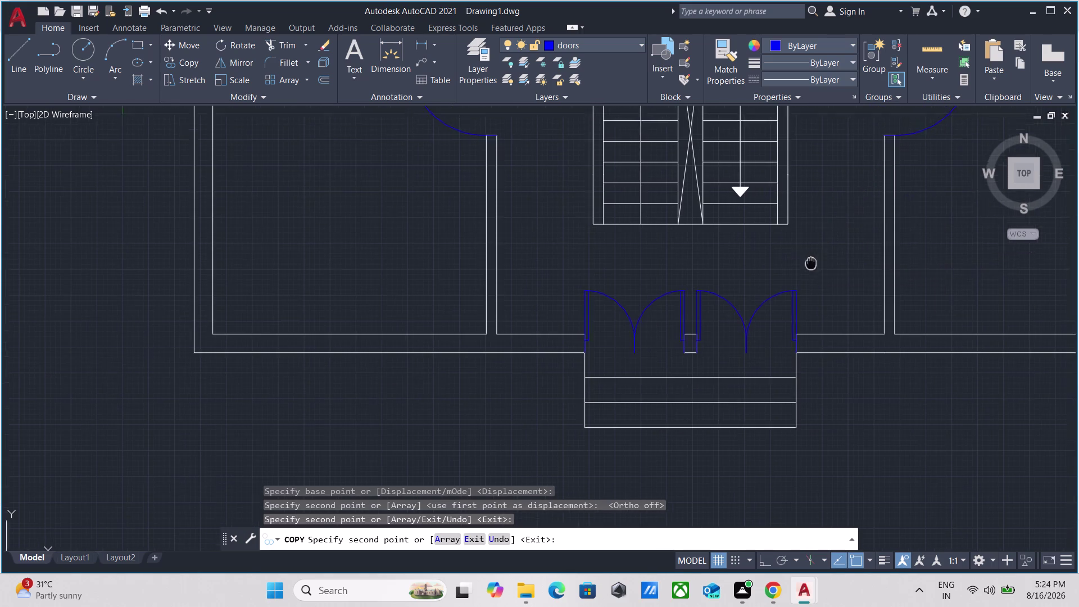
middle_drag(800, 275, 664, 404)
scroll(down, 3)
middle_drag(931, 285, 830, 375)
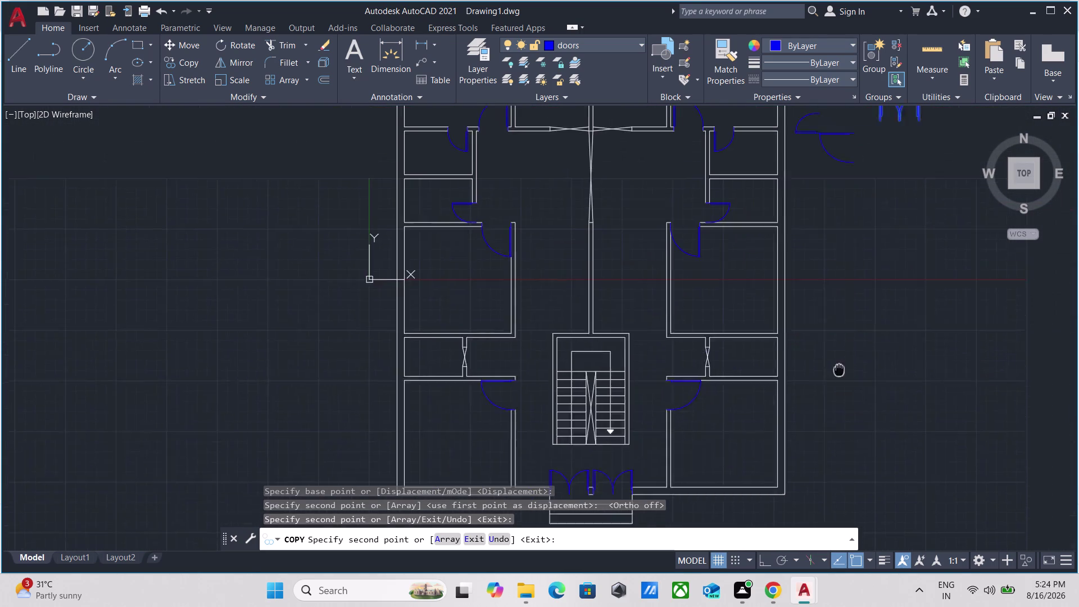
middle_drag(830, 375, 797, 400)
scroll(up, 3)
scroll(down, 3)
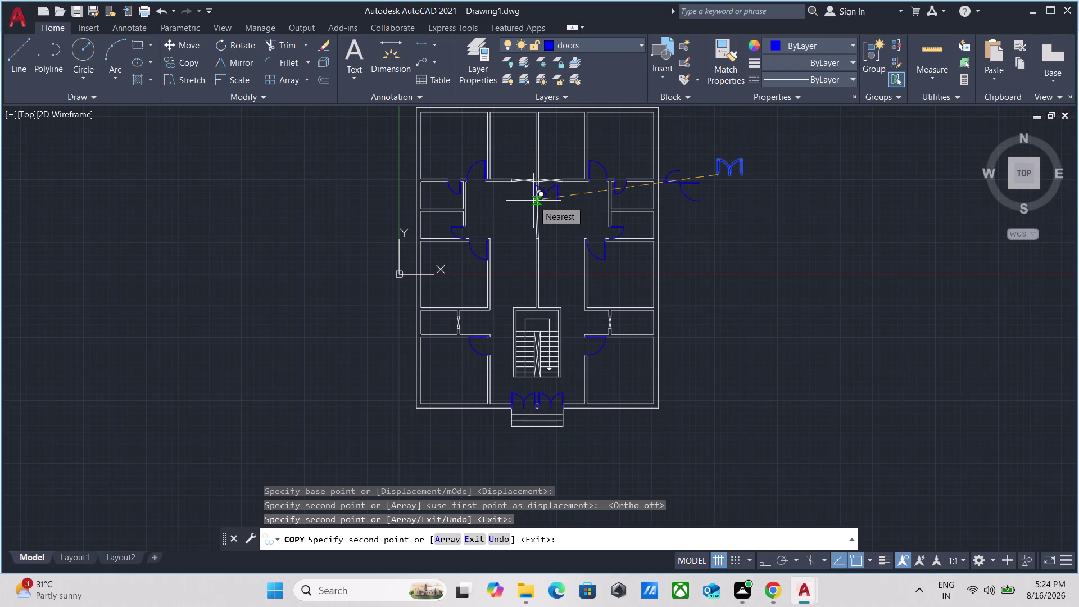
scroll(up, 3)
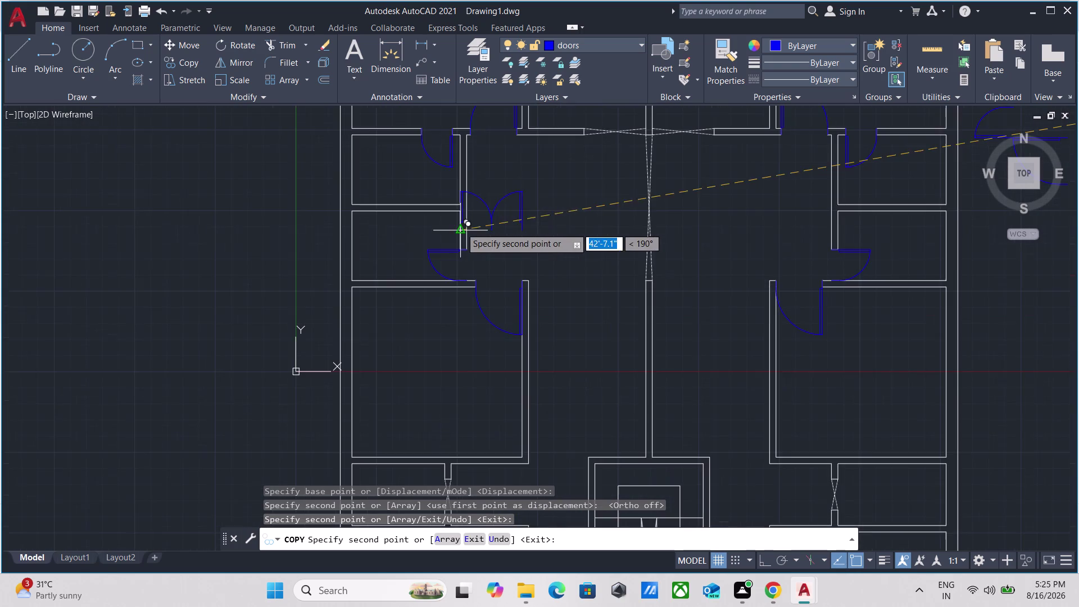
scroll(down, 3)
key(Escape)
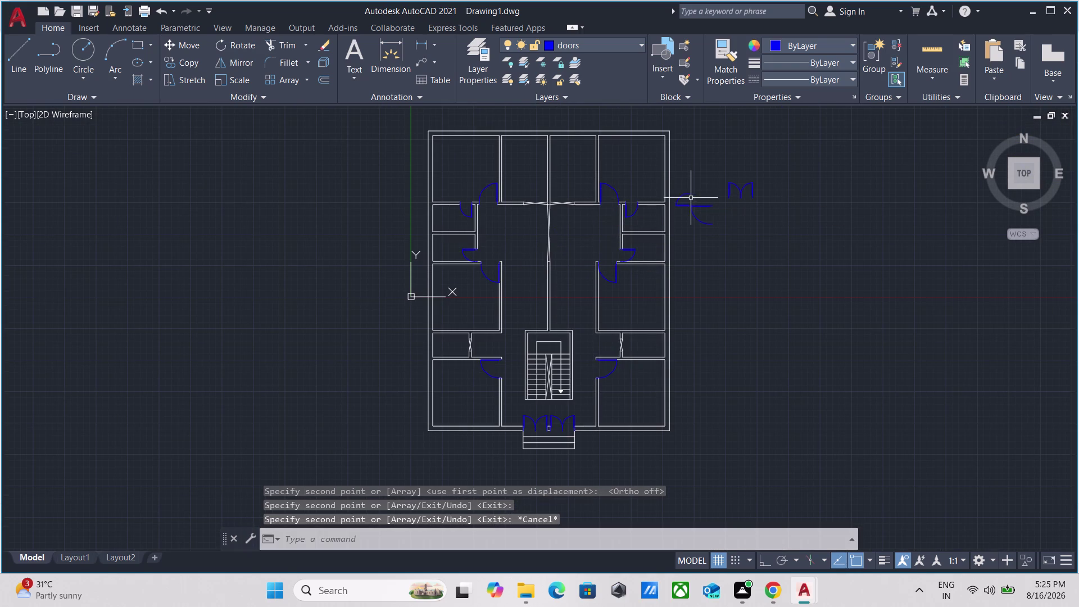
Insert the Window - Imperial symbol from the Architectural tool palette beside the plan.
key(t)
key(p)
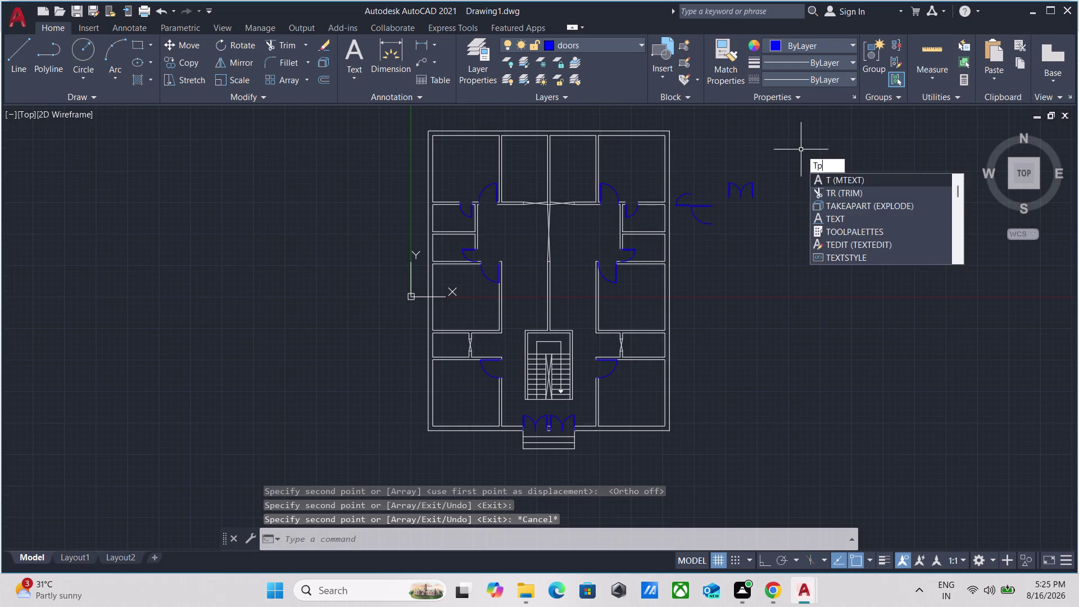
key(Return)
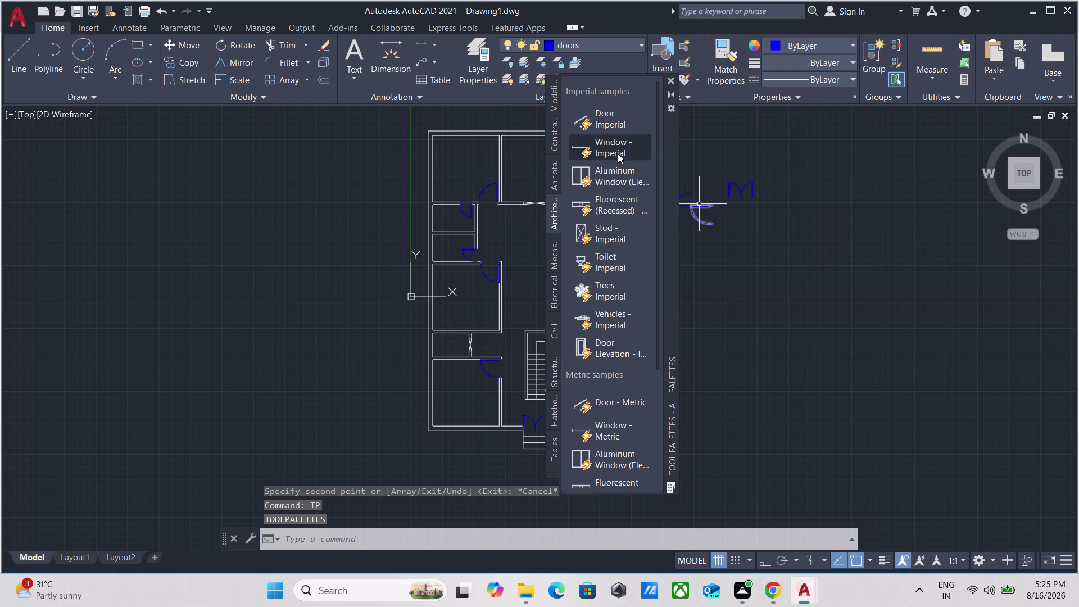
click(613, 147)
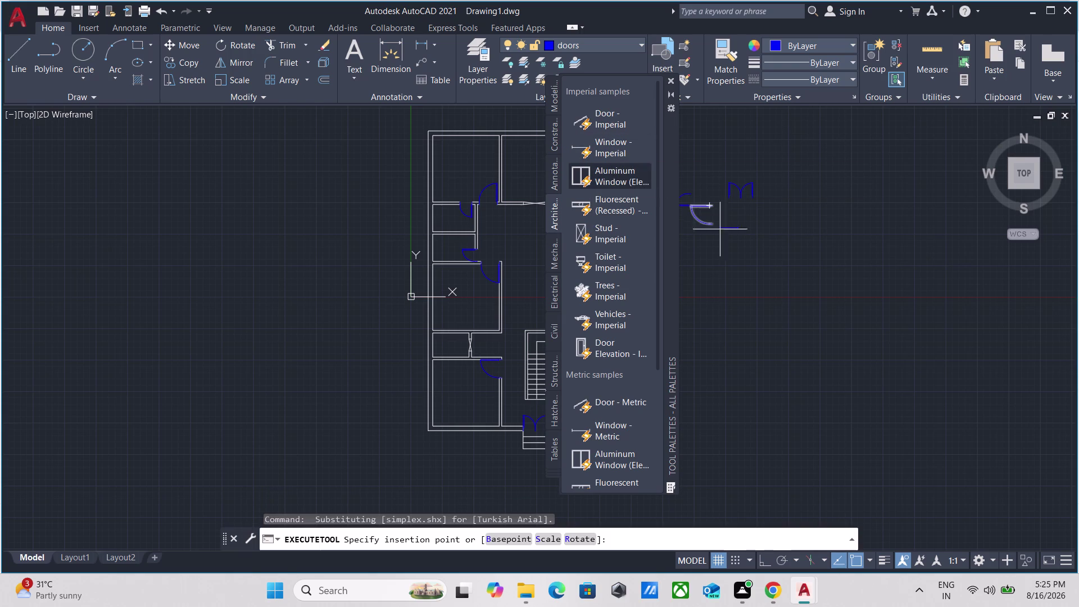
click(744, 270)
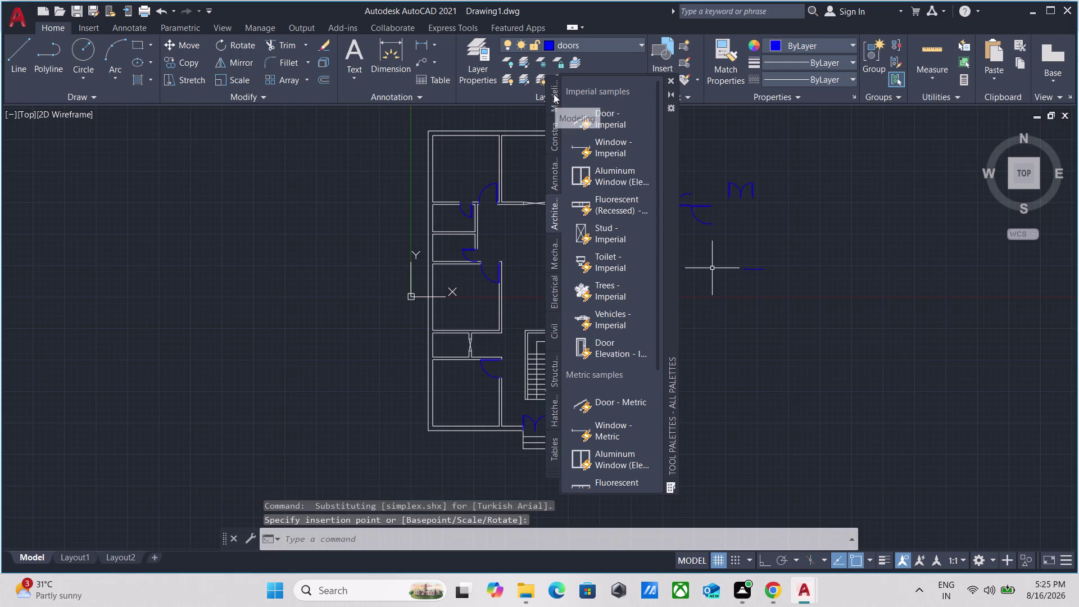
click(669, 81)
scroll(up, 3)
scroll(up, 3)
middle_drag(771, 261, 580, 287)
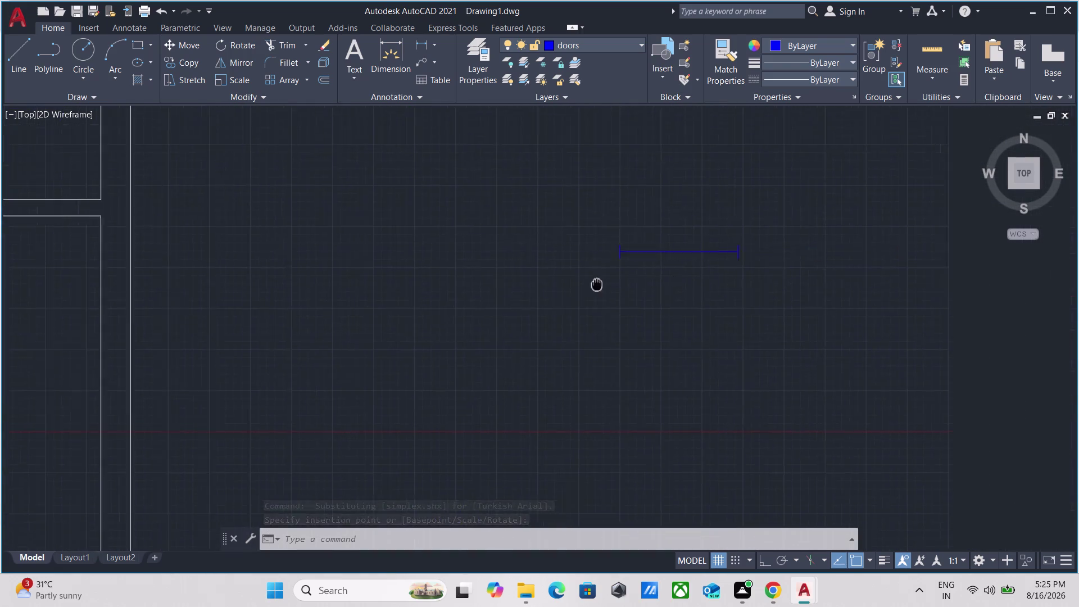
Select the inserted window symbol, drag its stretch grip wider, then cancel.
middle_drag(579, 287, 401, 320)
scroll(up, 3)
scroll(up, 3)
drag(502, 283, 442, 235)
click(413, 185)
scroll(down, 3)
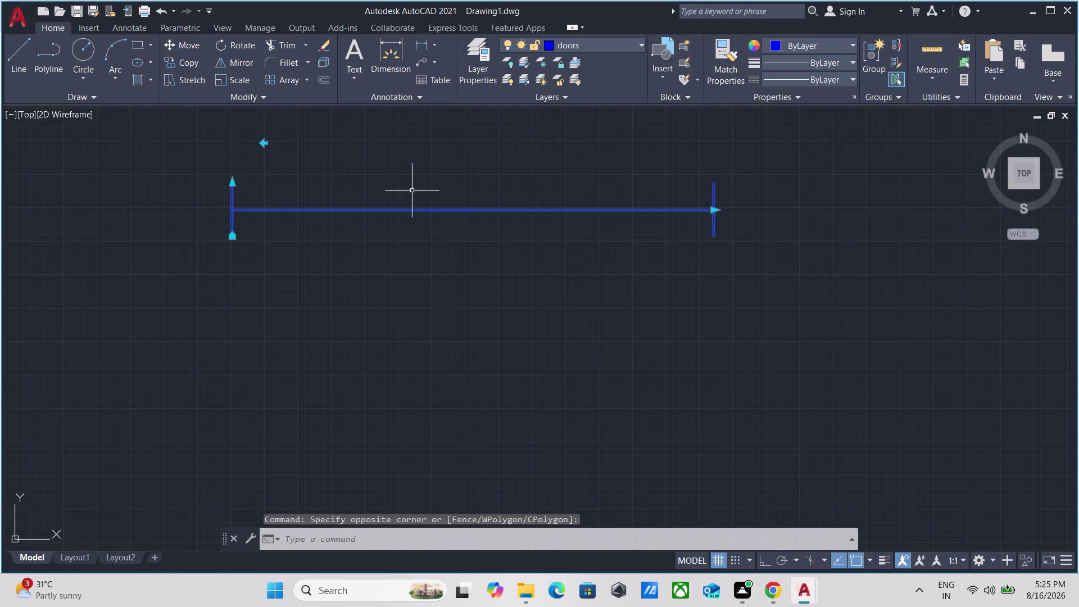
middle_drag(412, 191, 430, 274)
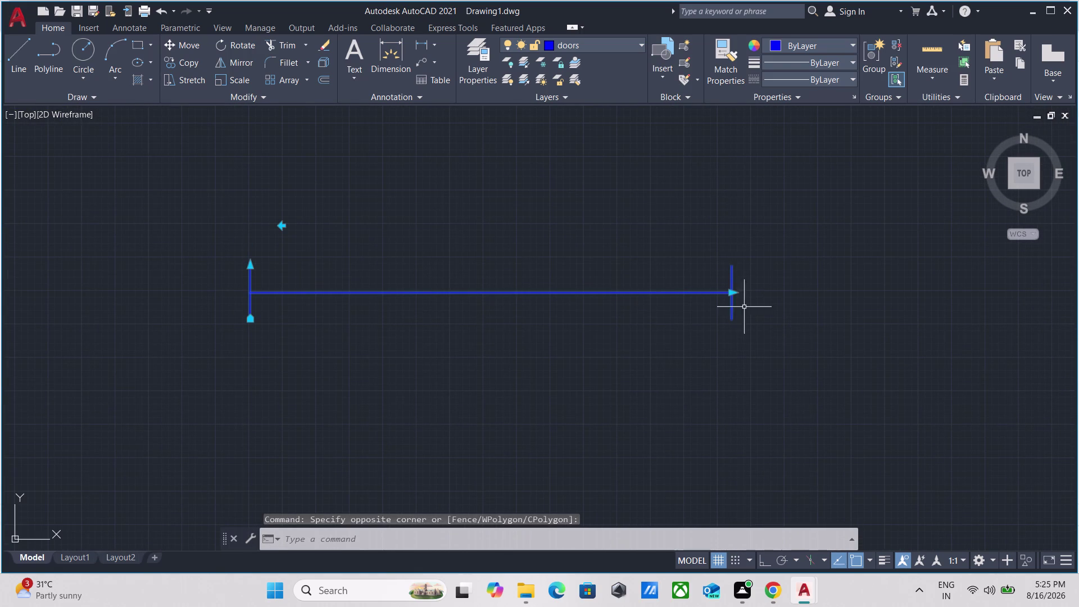
click(729, 293)
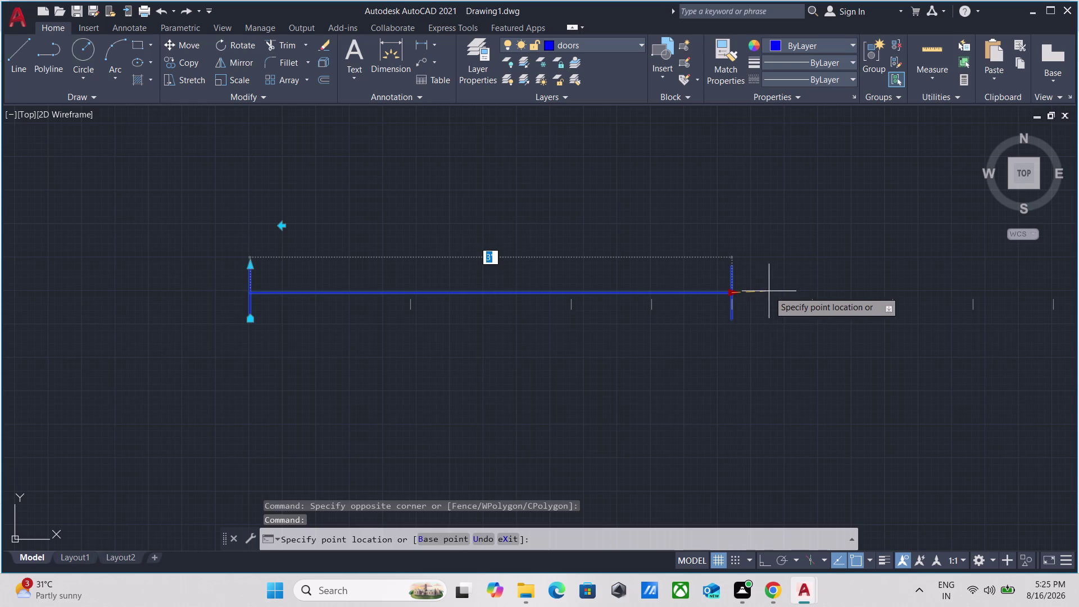
click(923, 286)
scroll(down, 3)
scroll(up, 3)
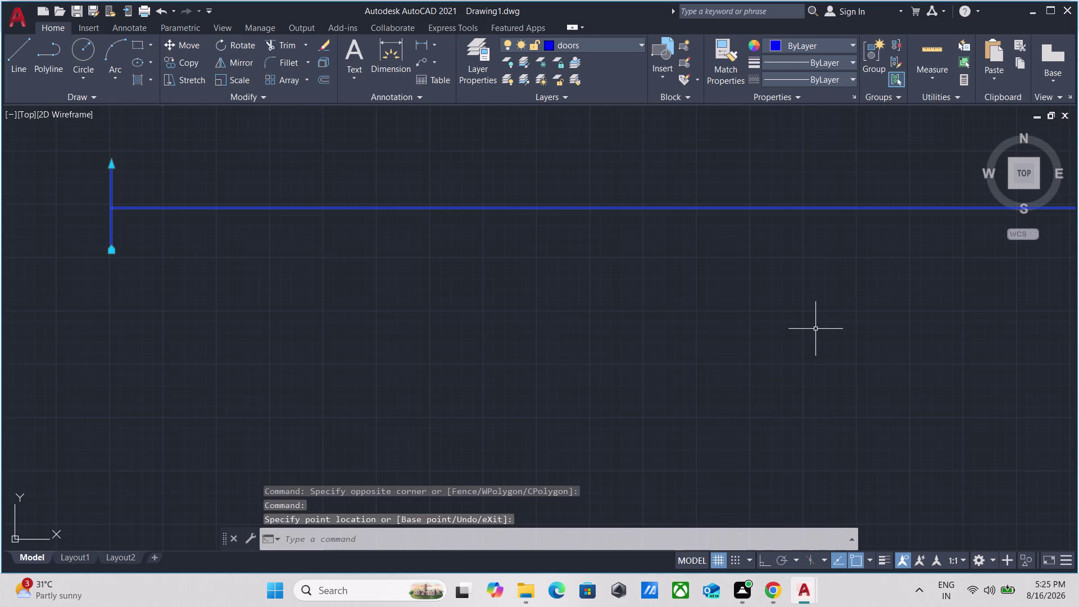
key(Escape)
Reselect the window with a crossing window and erase it from the right-click menu.
drag(809, 327, 764, 305)
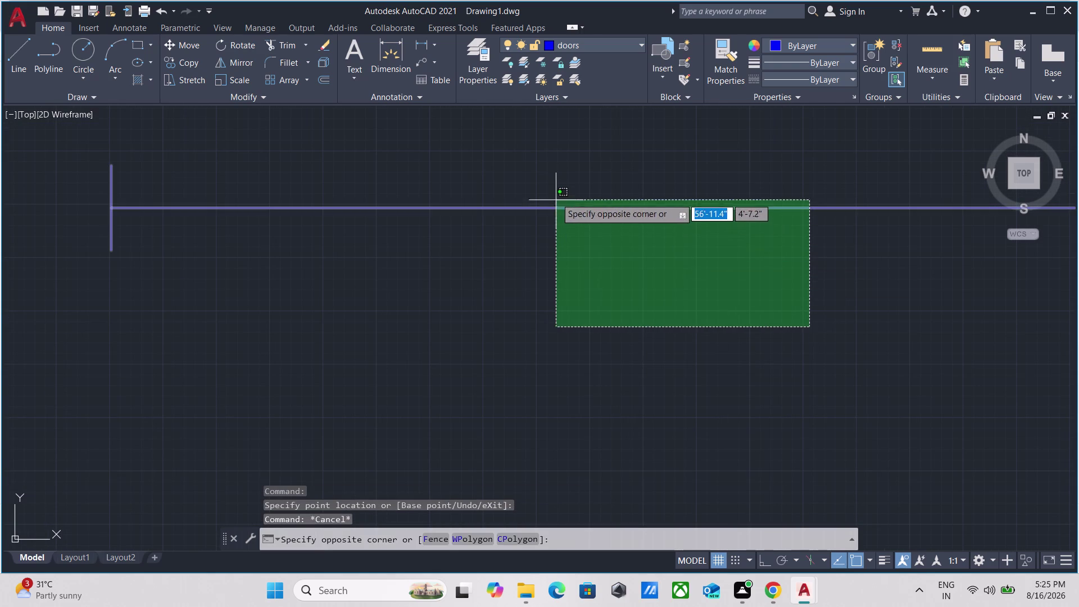
click(554, 191)
right_click(363, 155)
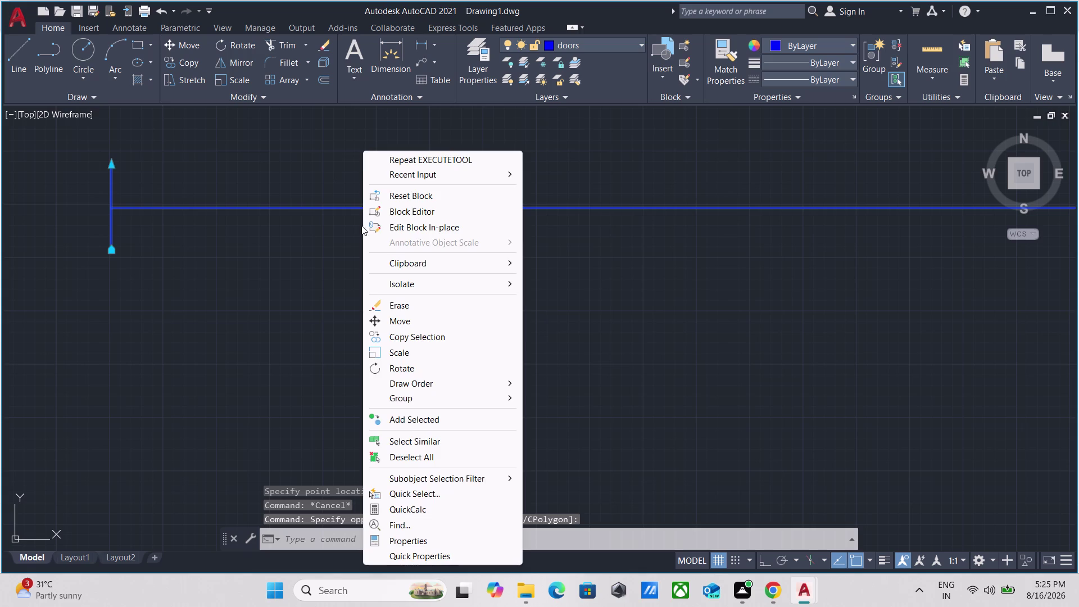
click(435, 308)
scroll(down, 3)
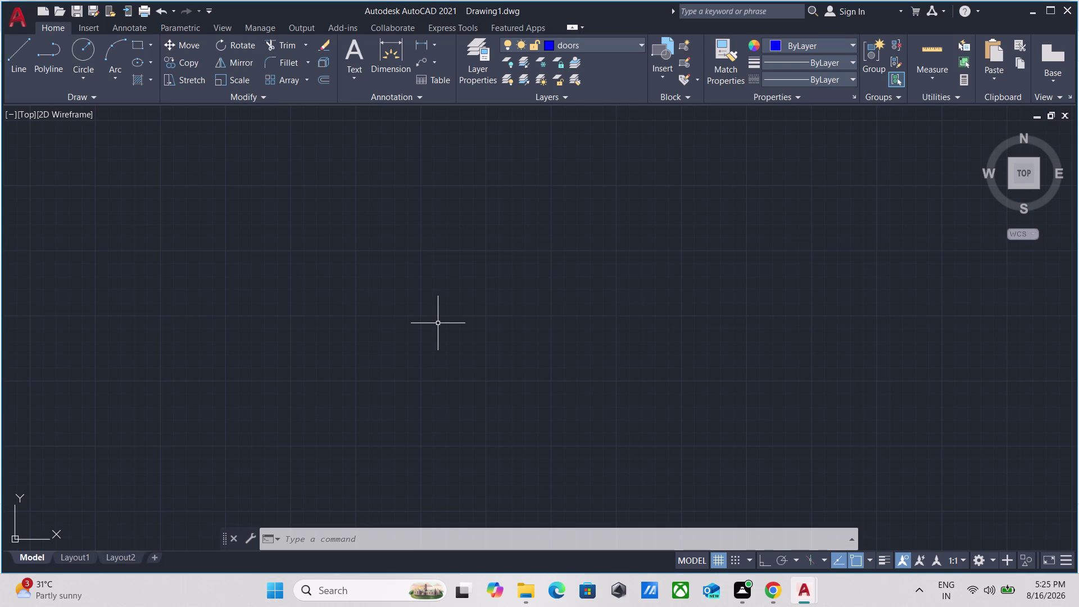
scroll(down, 3)
scroll(down, 3)
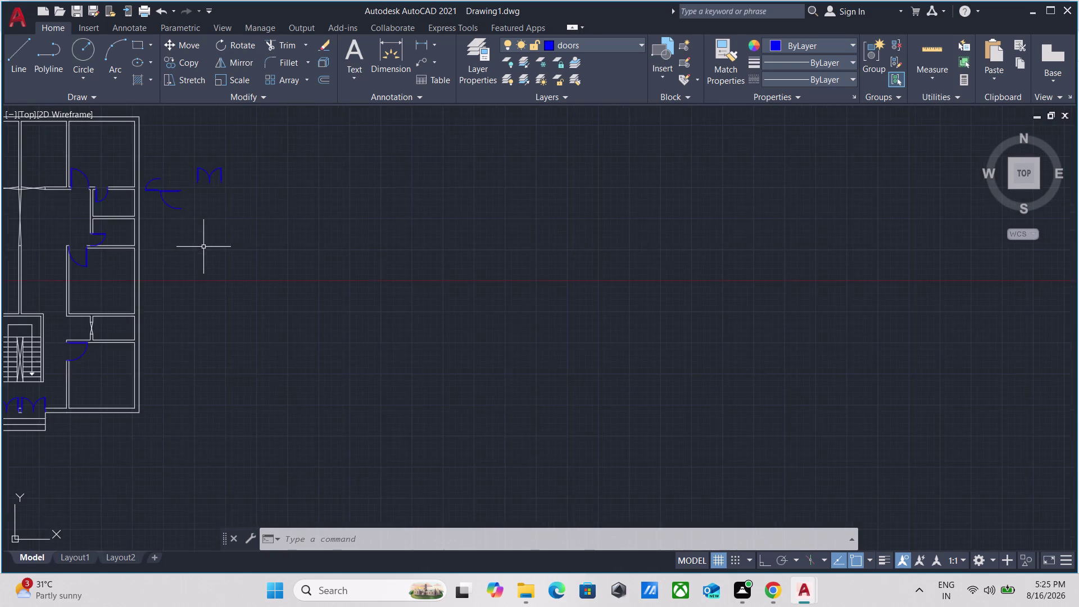
scroll(down, 3)
scroll(up, 3)
scroll(up, 3)
middle_drag(148, 196, 222, 203)
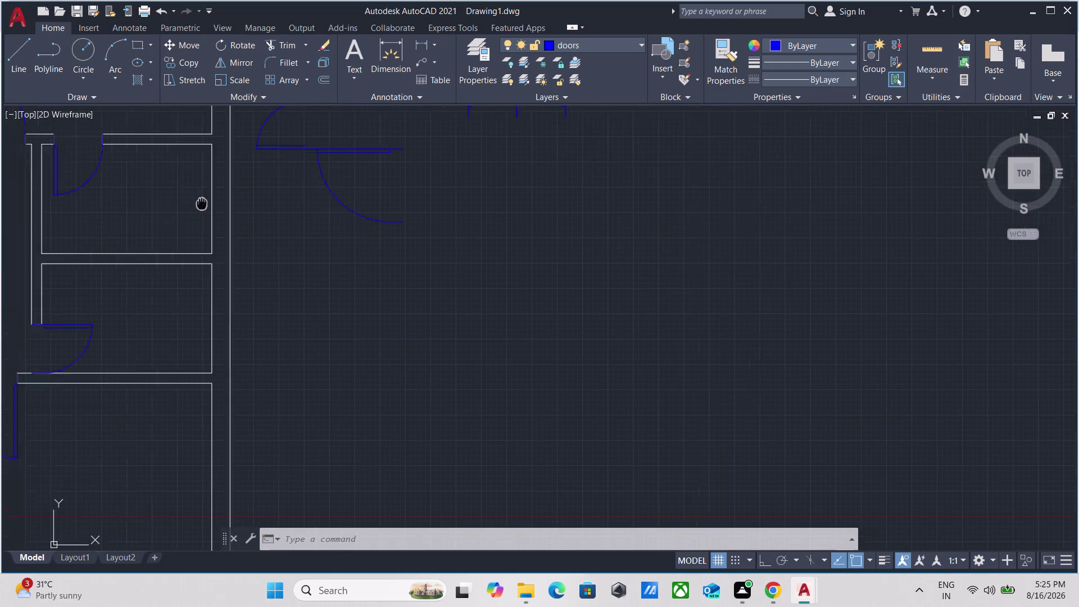
middle_drag(221, 204, 465, 227)
scroll(down, 3)
scroll(up, 3)
scroll(down, 3)
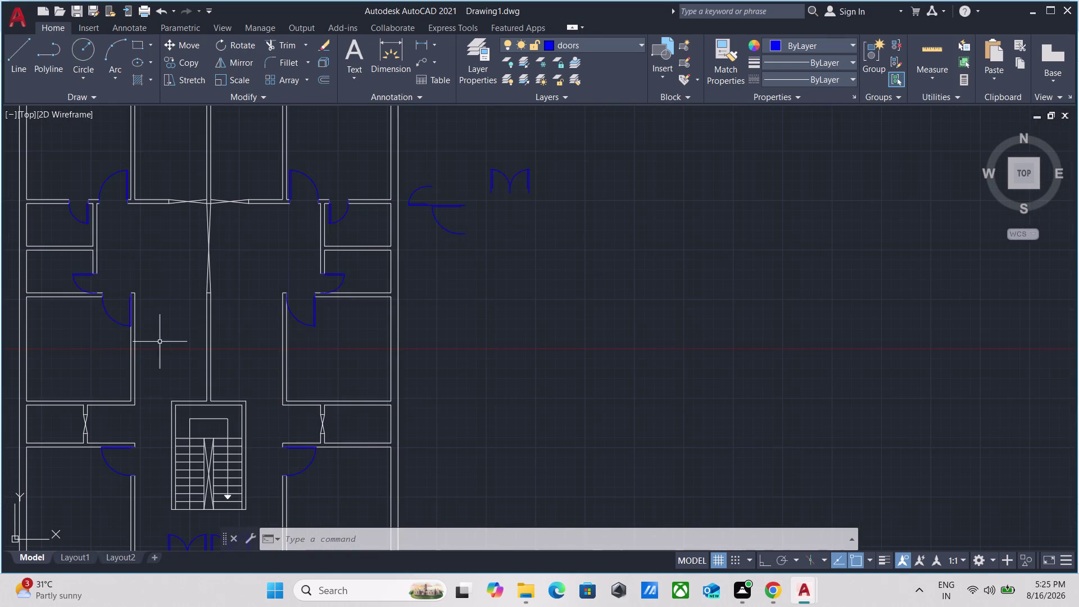
scroll(up, 3)
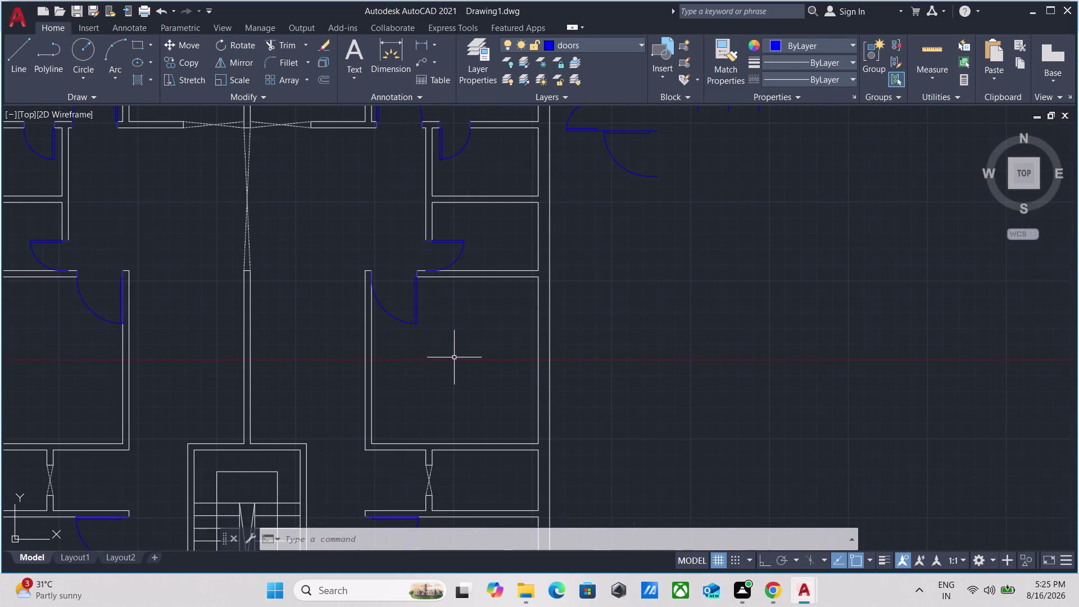
Mirror the right room's door swing across its hinge line with Ortho on, erasing the original.
scroll(up, 3)
middle_drag(454, 357, 454, 374)
scroll(down, 3)
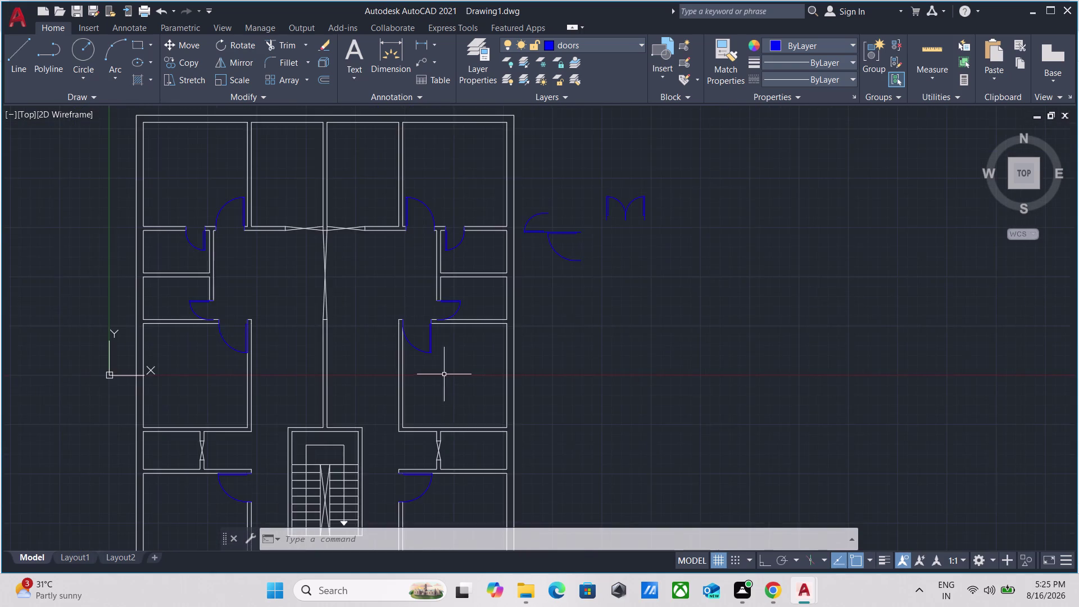
scroll(up, 3)
drag(450, 374, 448, 366)
click(420, 325)
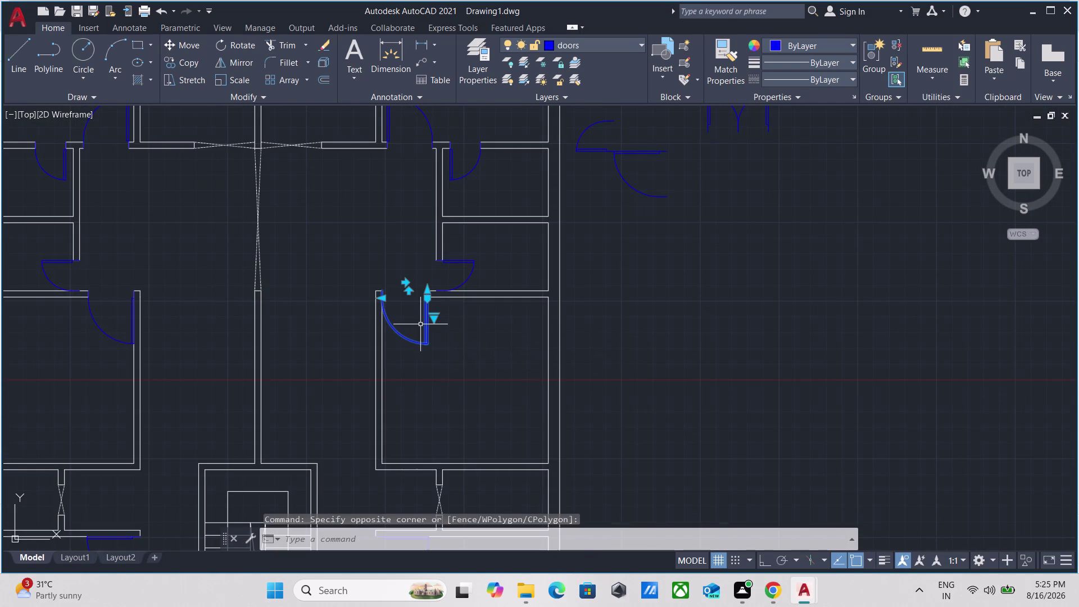
text(mi)
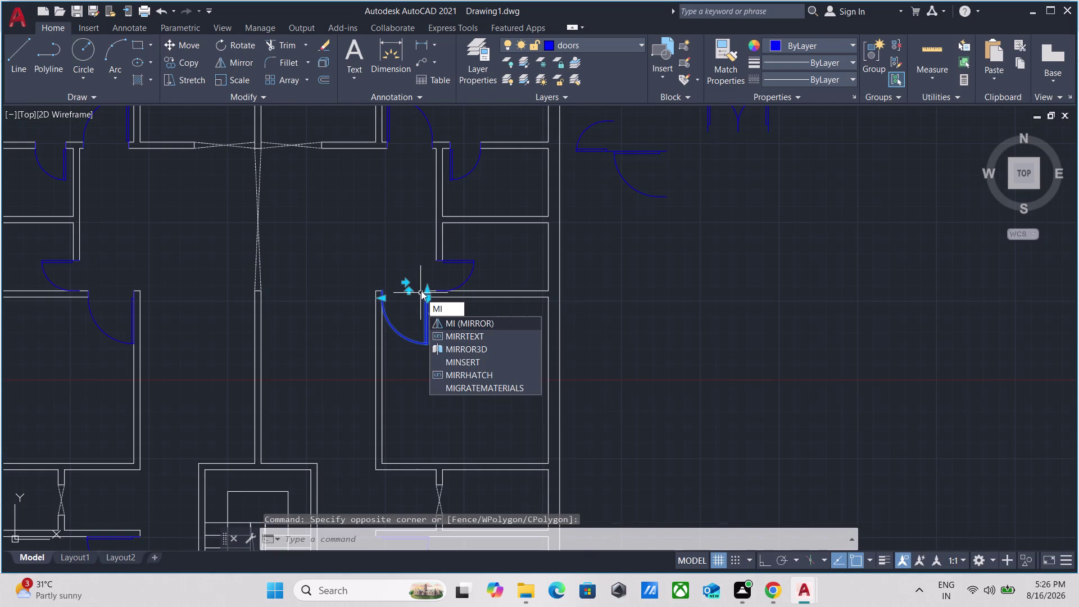
key(Return)
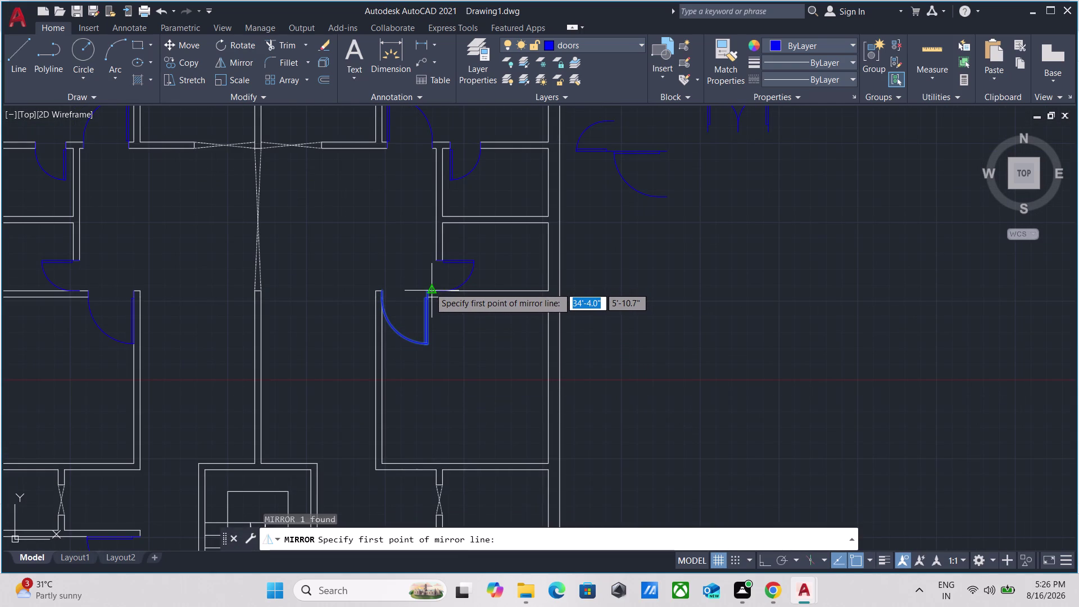
click(427, 288)
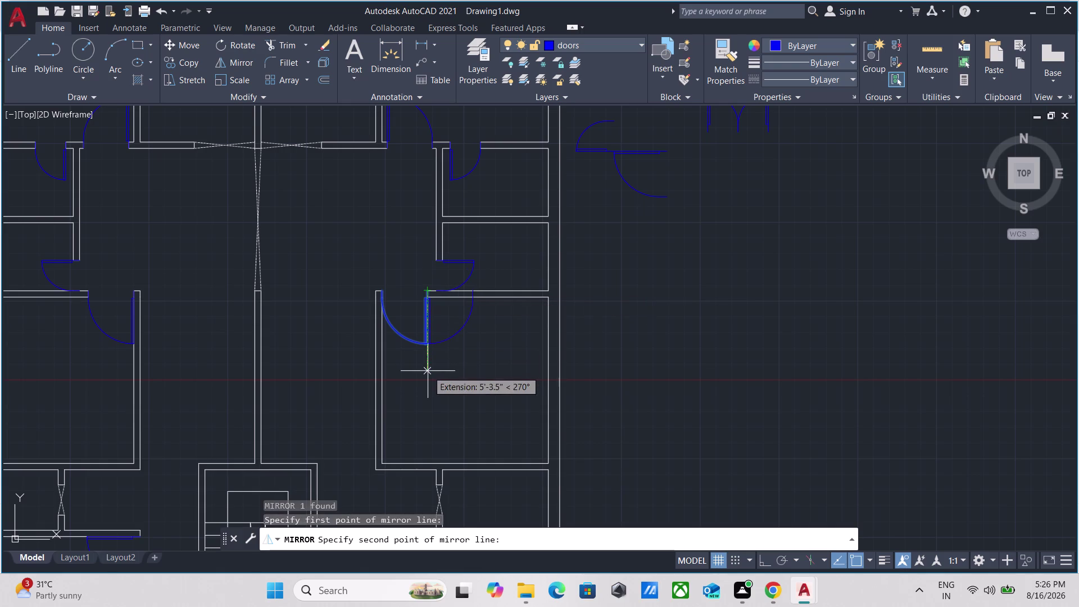
key(F8)
scroll(up, 3)
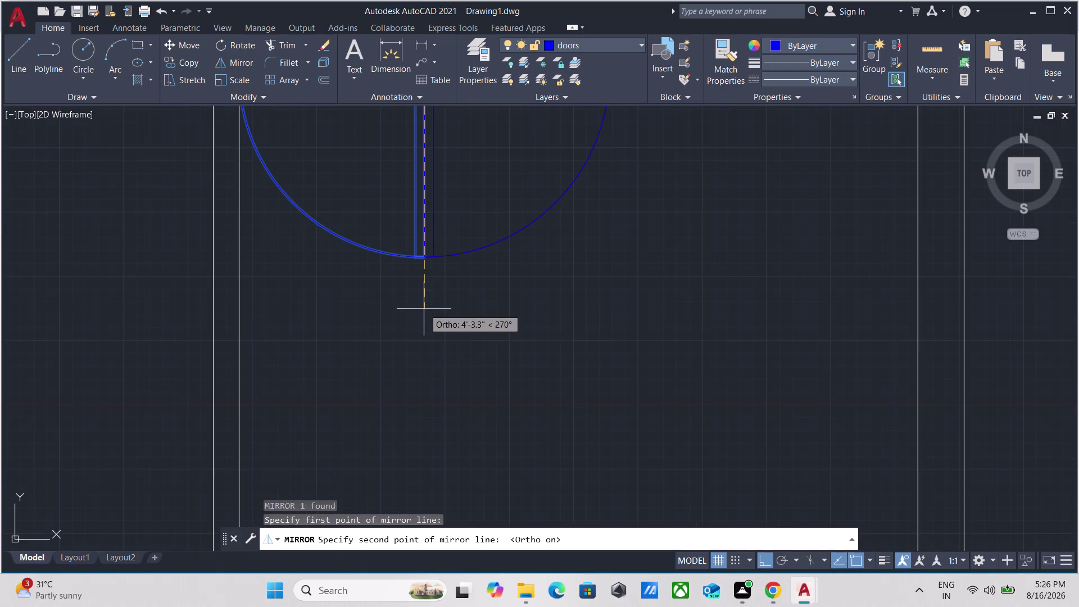
click(424, 314)
drag(446, 348, 423, 313)
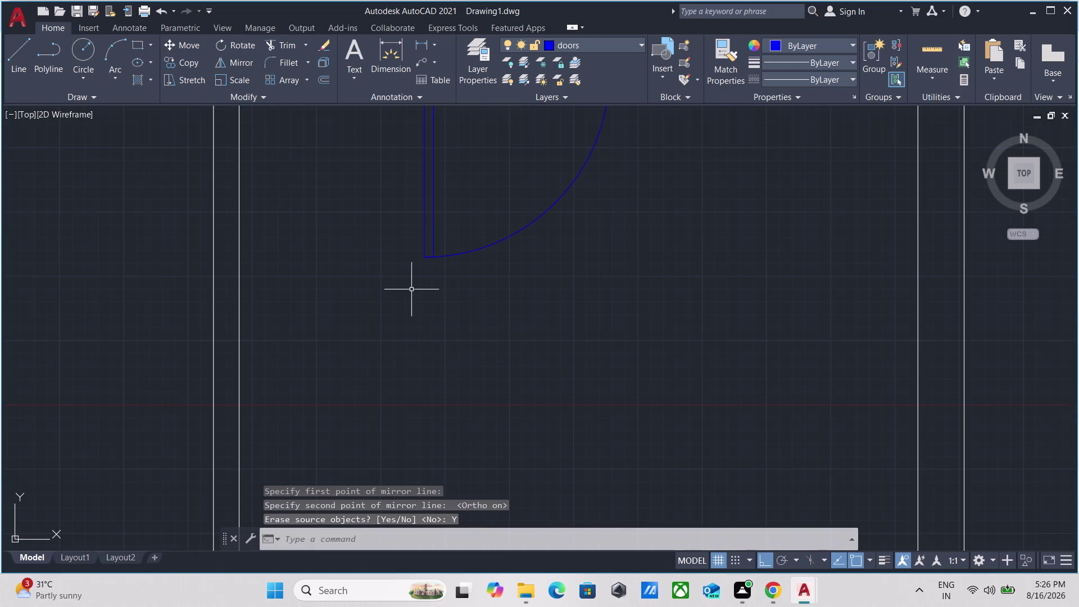
scroll(down, 3)
Move the lower door swing left from the wall corner into its doorway.
middle_drag(410, 289, 367, 404)
scroll(down, 3)
click(396, 353)
click(363, 356)
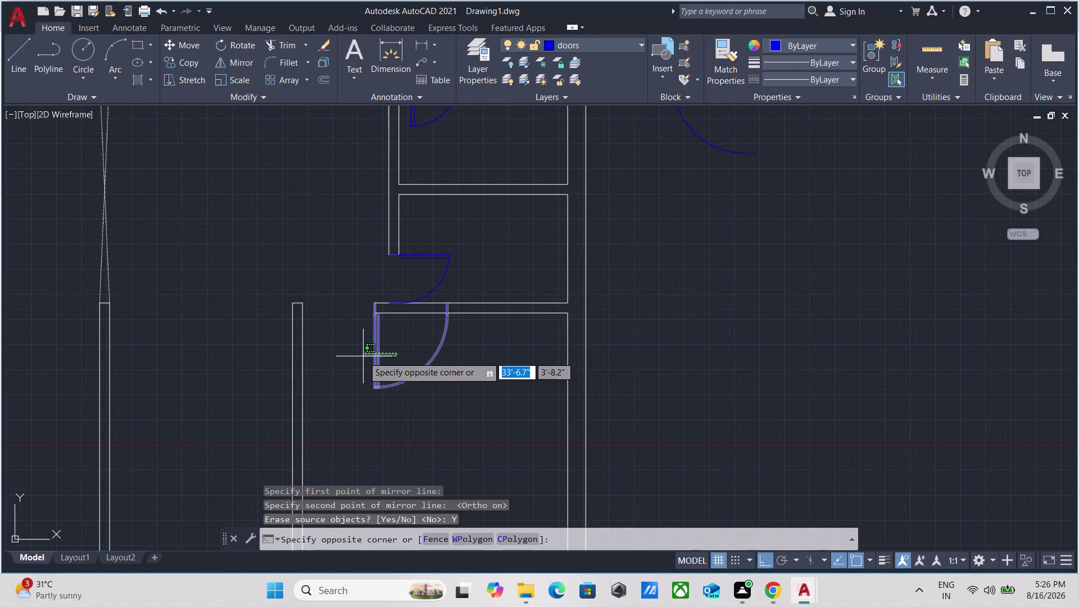
key(m)
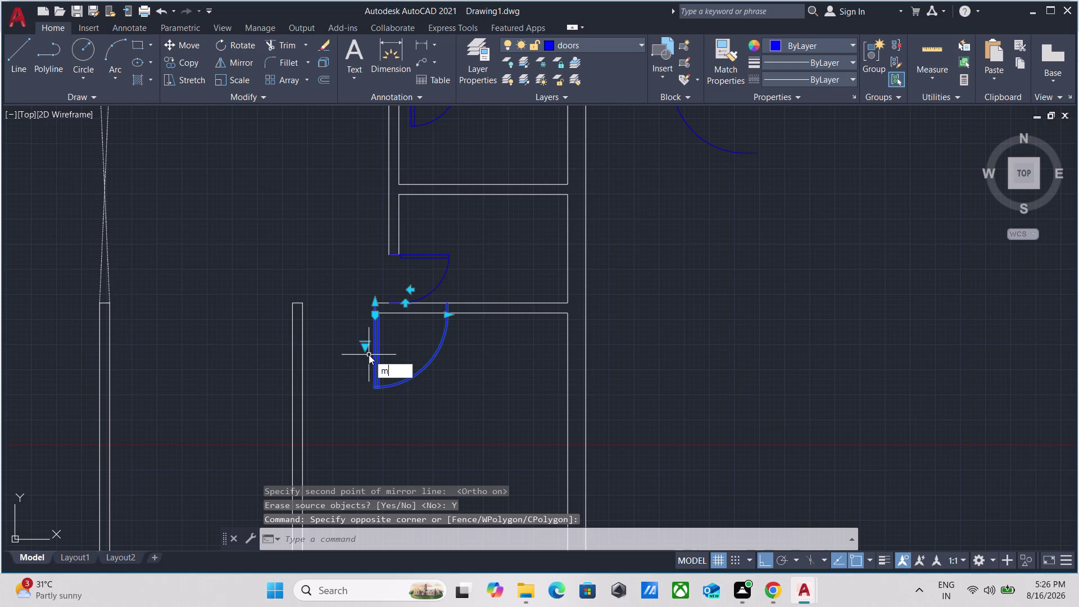
key(Return)
scroll(up, 3)
scroll(up, 3)
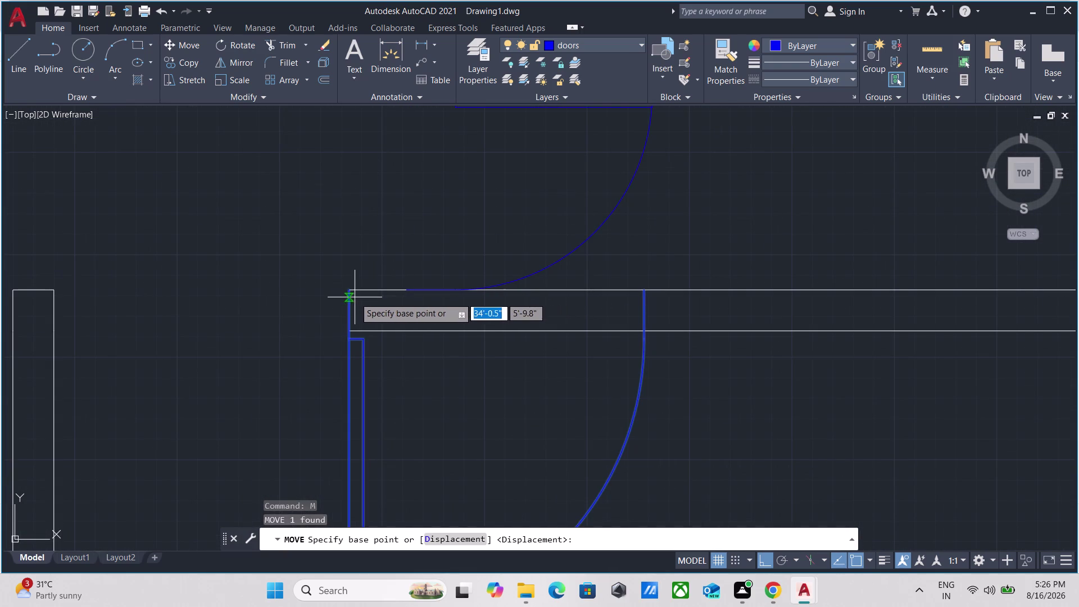
click(347, 291)
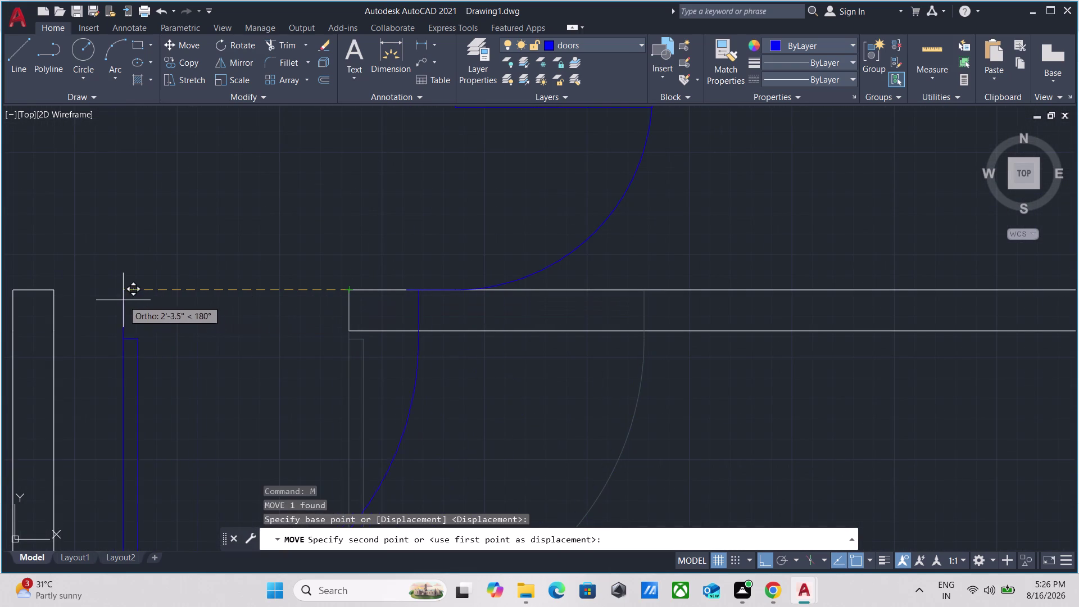
scroll(up, 3)
click(54, 291)
scroll(down, 3)
scroll(down, 3)
middle_drag(288, 332, 541, 280)
scroll(down, 3)
scroll(up, 3)
middle_drag(304, 240, 304, 241)
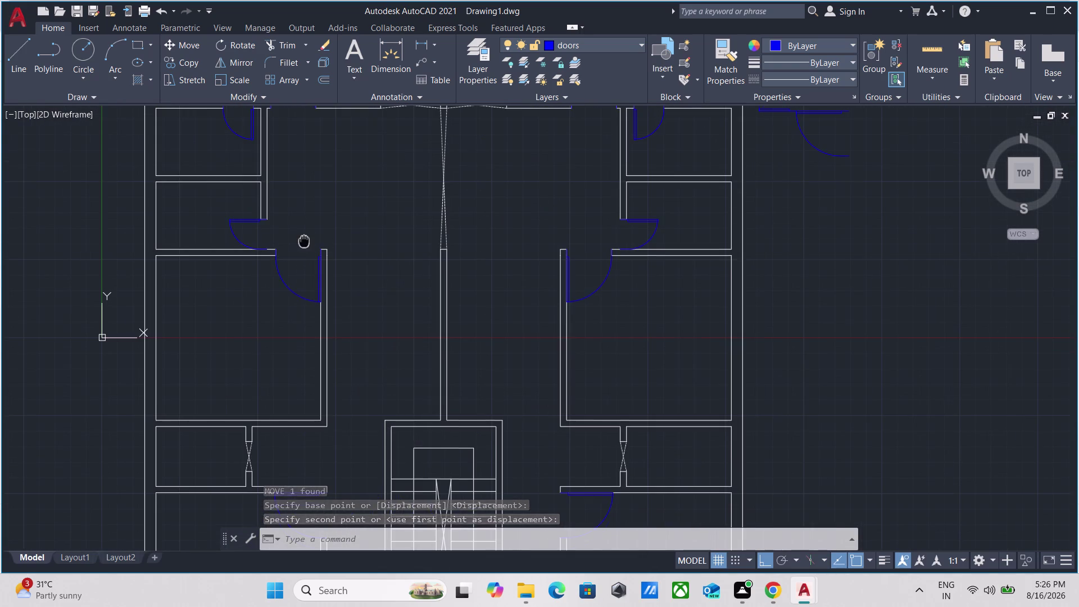
middle_drag(304, 241, 304, 273)
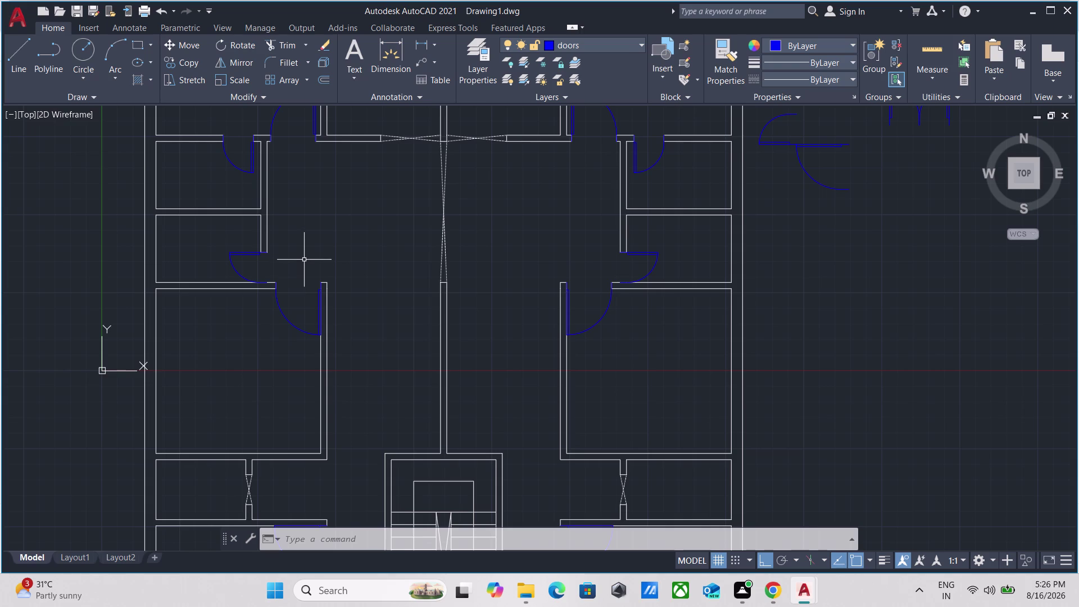
scroll(down, 3)
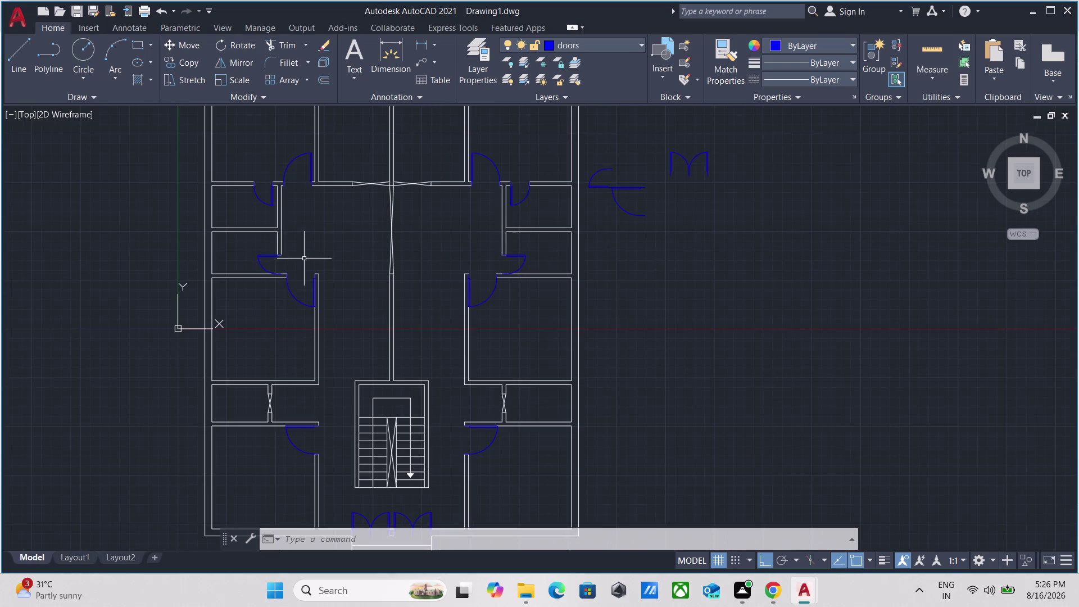
scroll(down, 3)
scroll(up, 3)
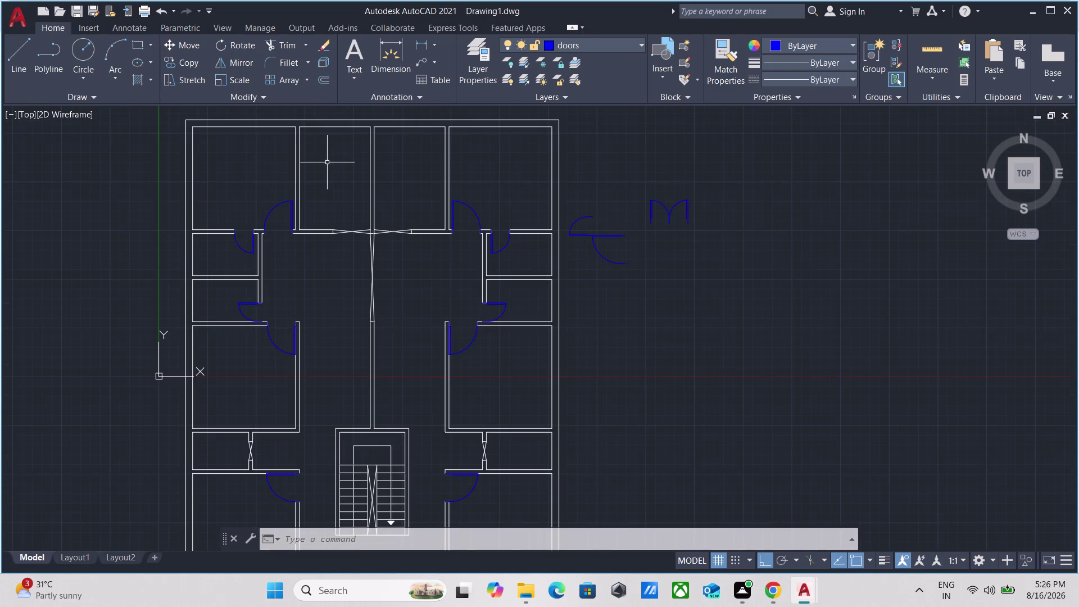
scroll(up, 3)
scroll(down, 3)
scroll(down, 3)
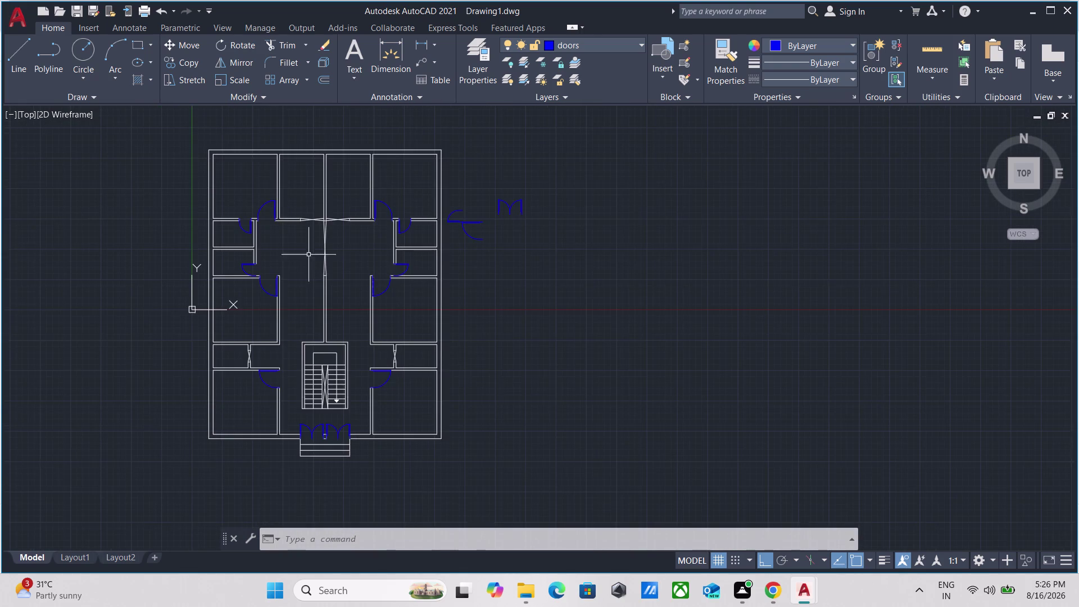
scroll(down, 3)
scroll(up, 3)
scroll(up, 3)
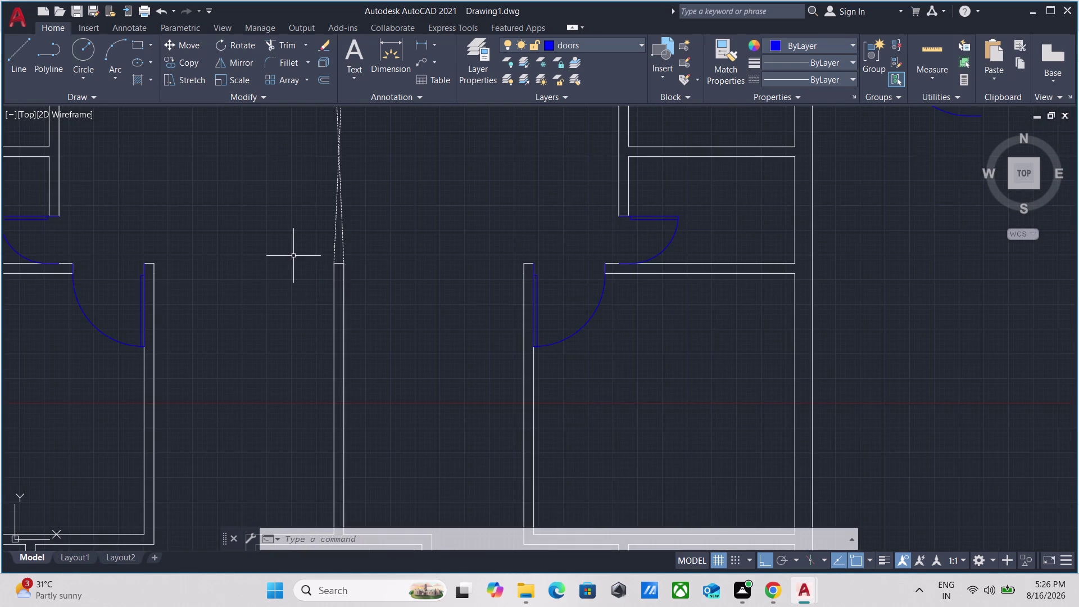
scroll(down, 3)
scroll(down, 3)
scroll(up, 3)
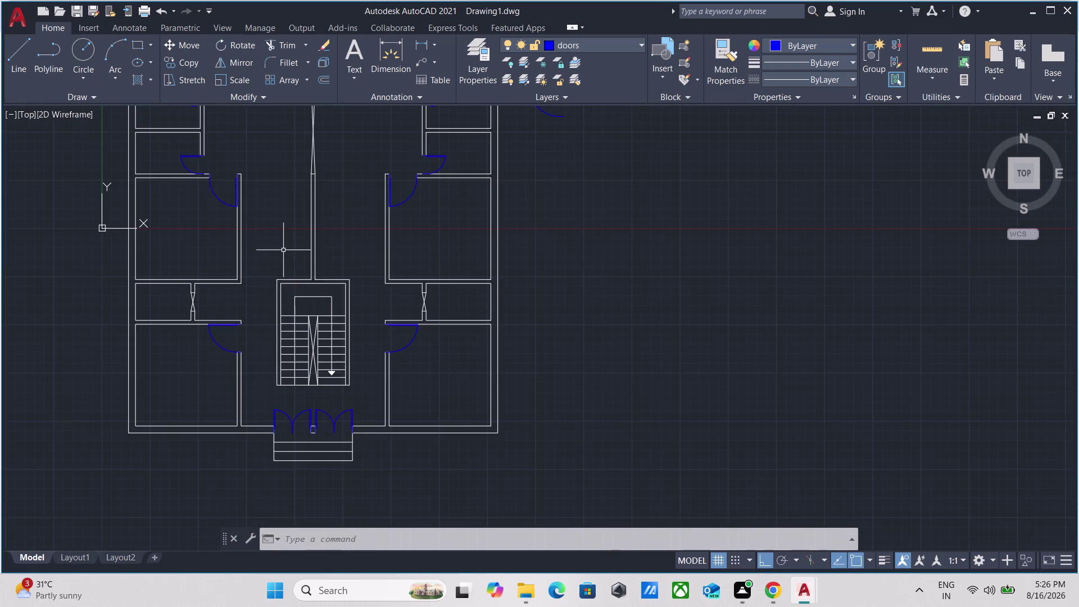
middle_drag(284, 257, 274, 357)
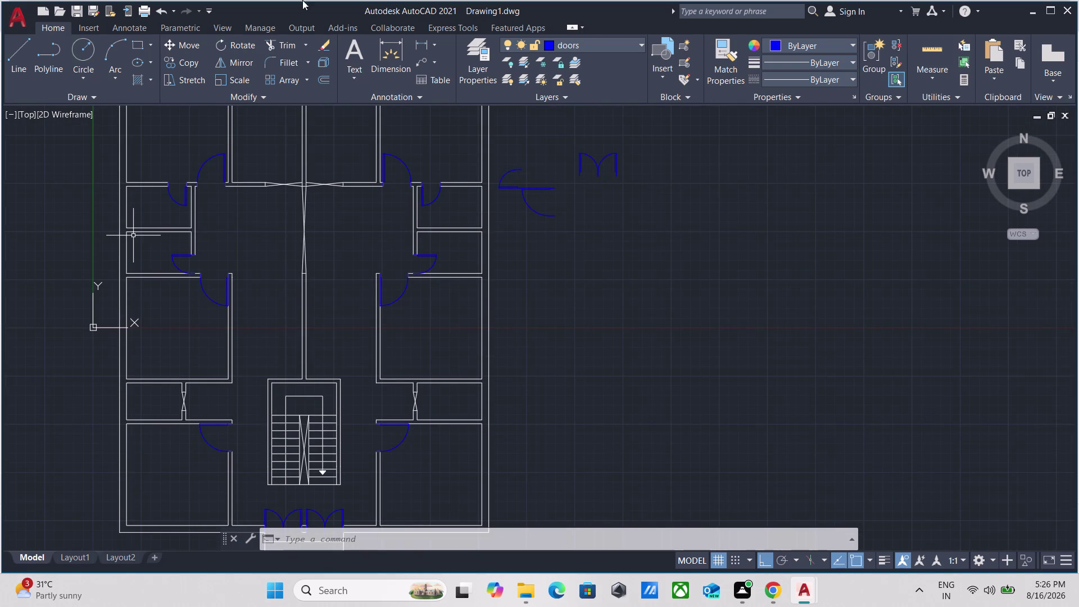
middle_drag(700, 234, 509, 279)
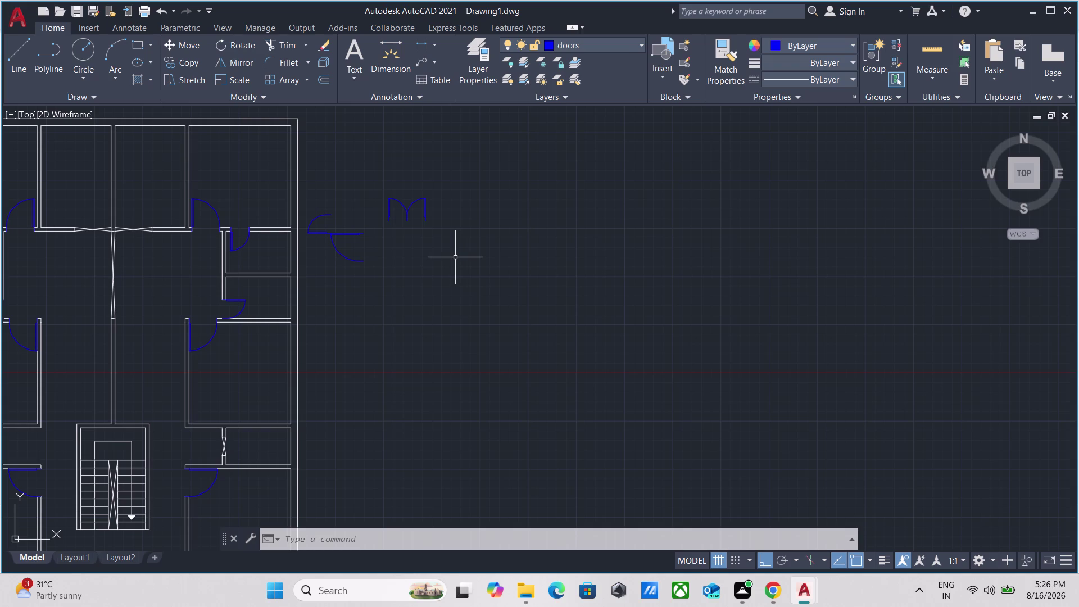
key(r)
key(e)
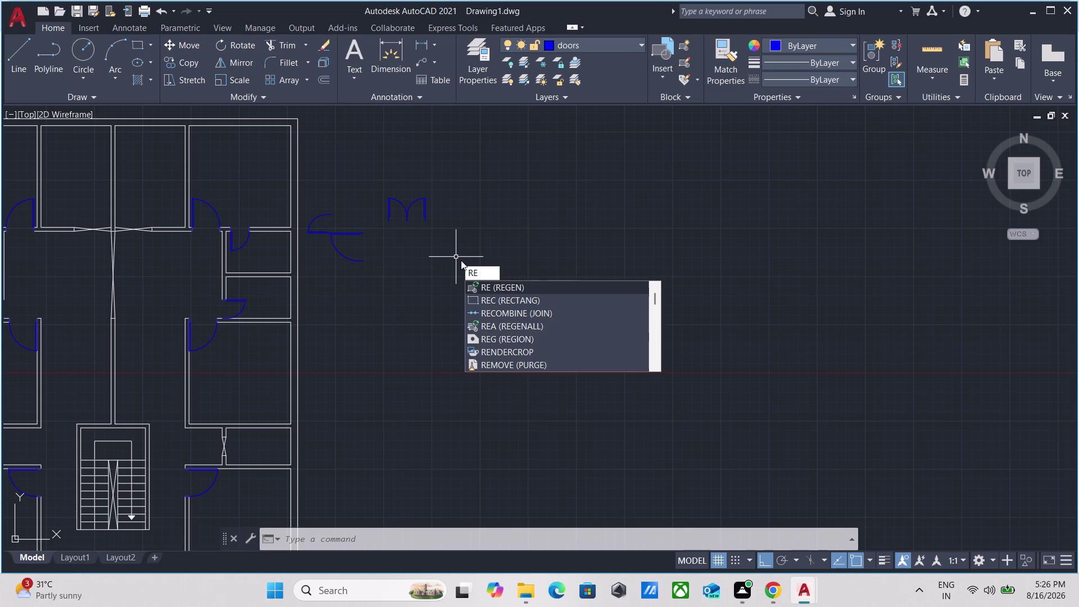
key(BackSpace)
key(BackSpace)
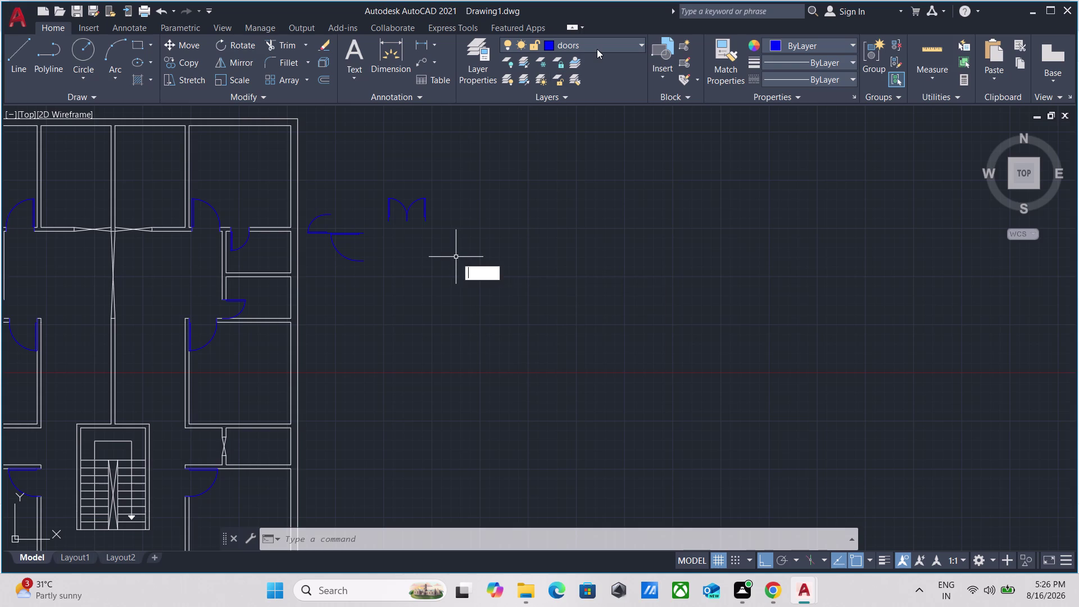
click(597, 49)
click(608, 44)
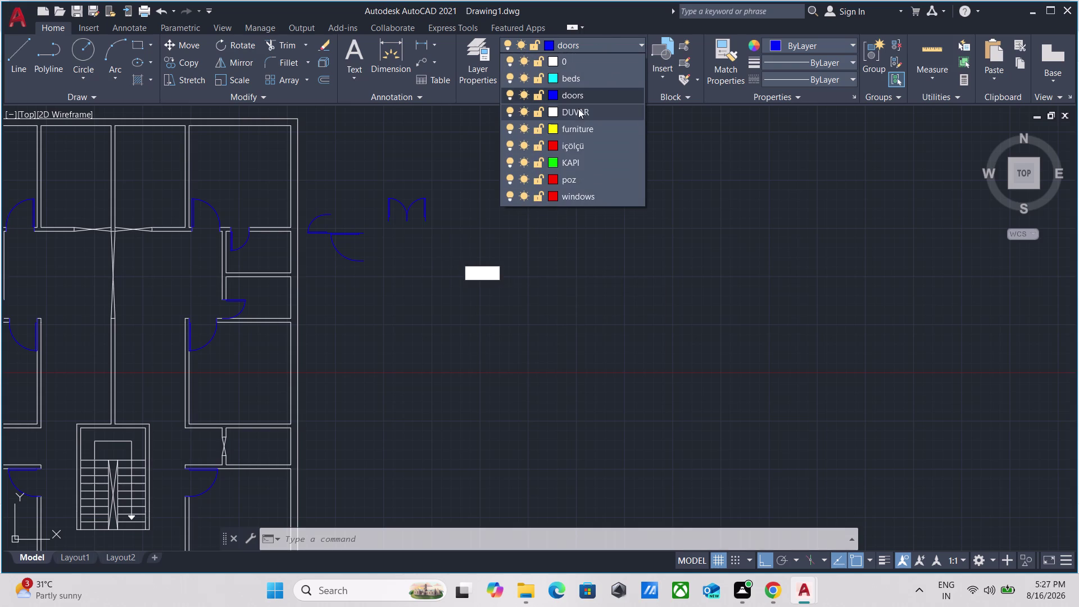
scroll(down, 3)
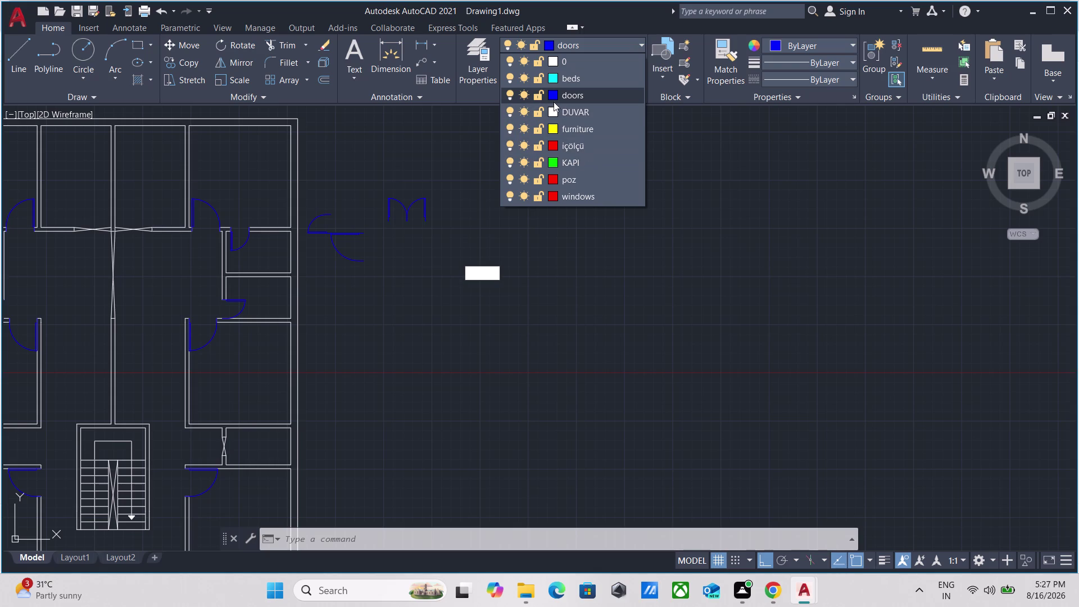
scroll(down, 3)
scroll(up, 3)
scroll(up, 3)
scroll(down, 3)
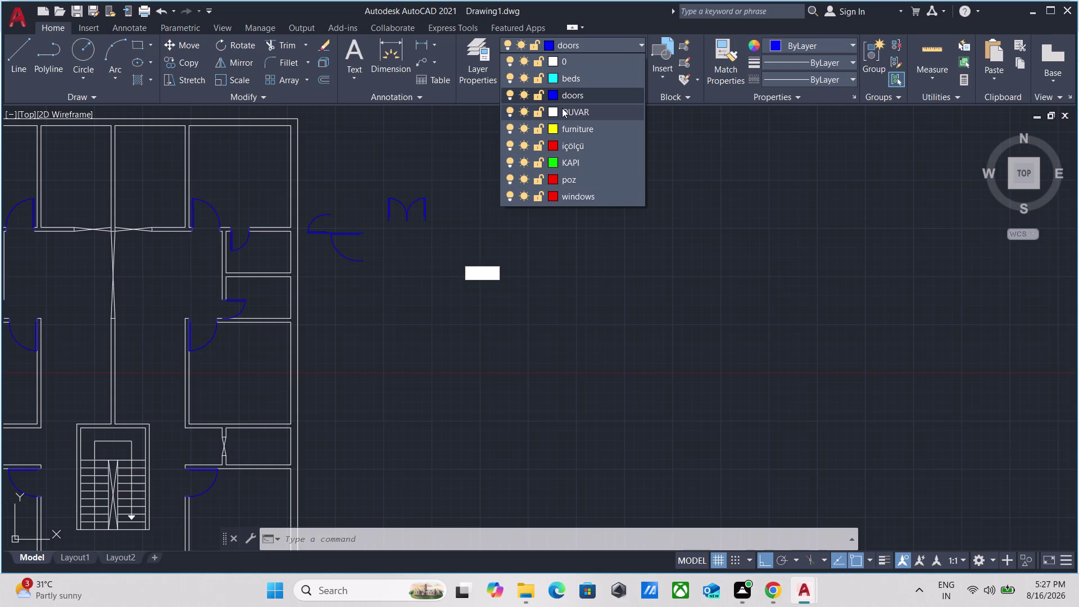
scroll(down, 3)
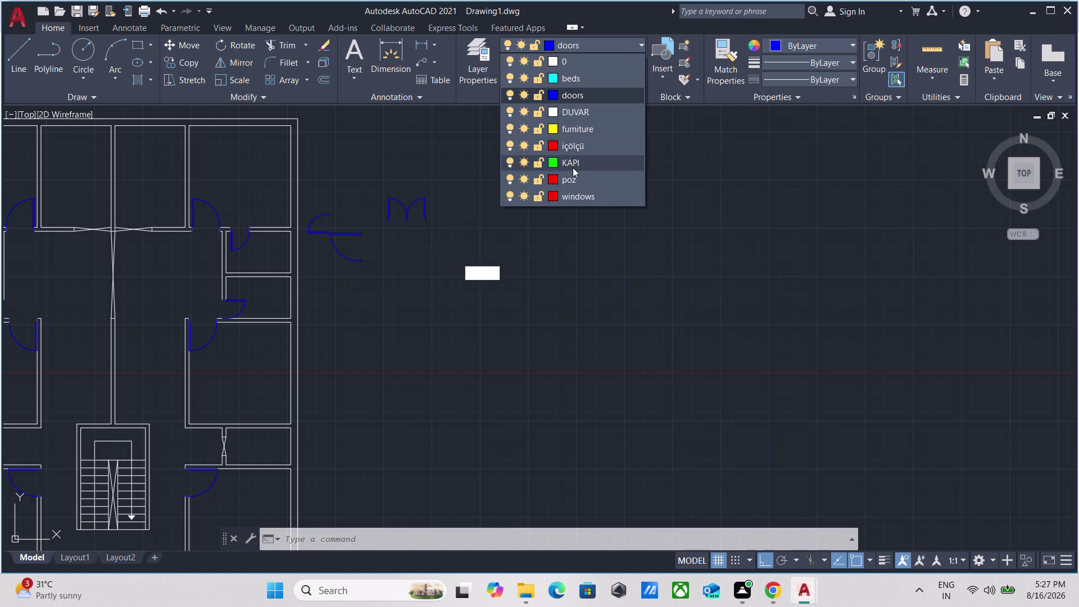
click(600, 37)
click(601, 38)
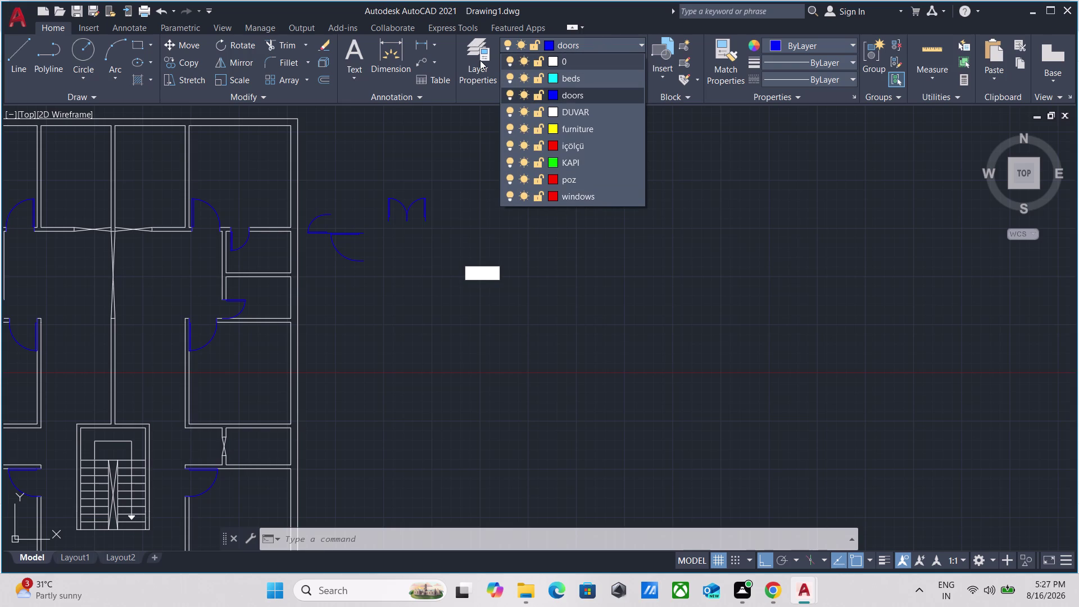
click(479, 60)
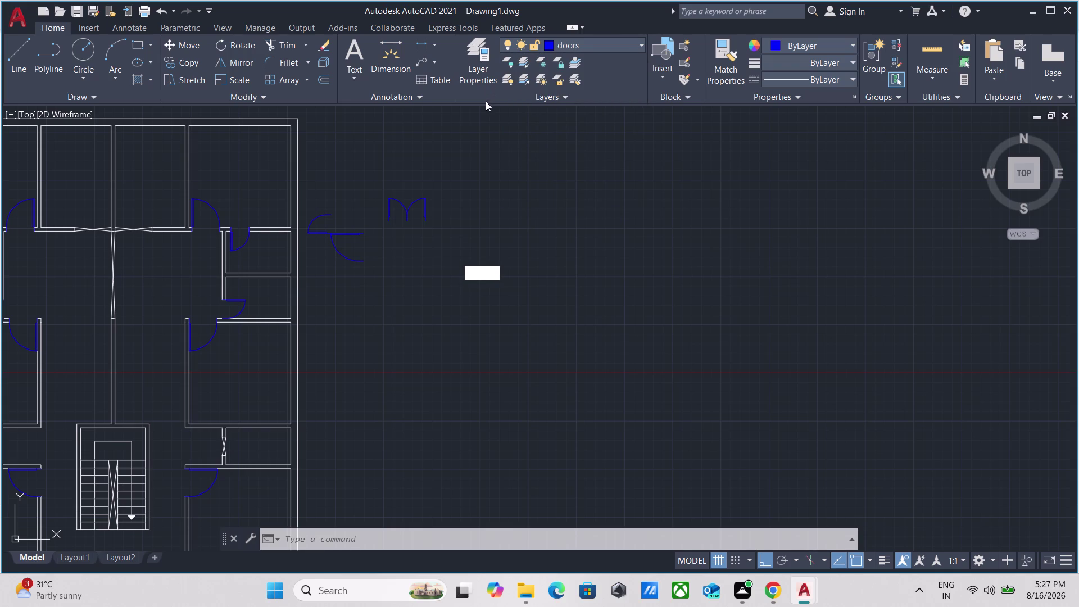
key(Escape)
scroll(down, 3)
scroll(up, 3)
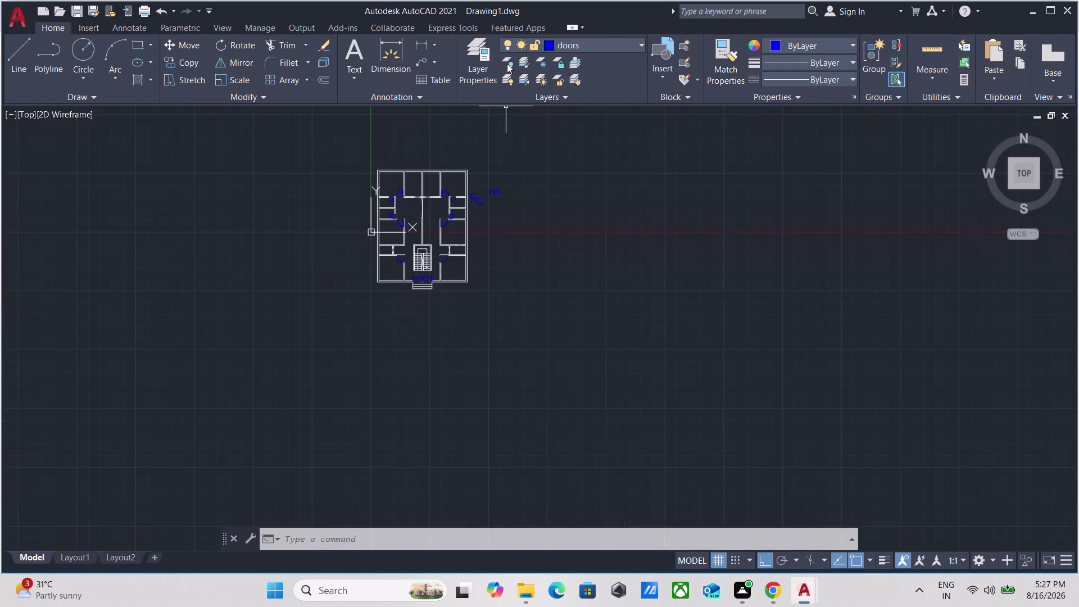
scroll(up, 3)
middle_drag(471, 271, 449, 365)
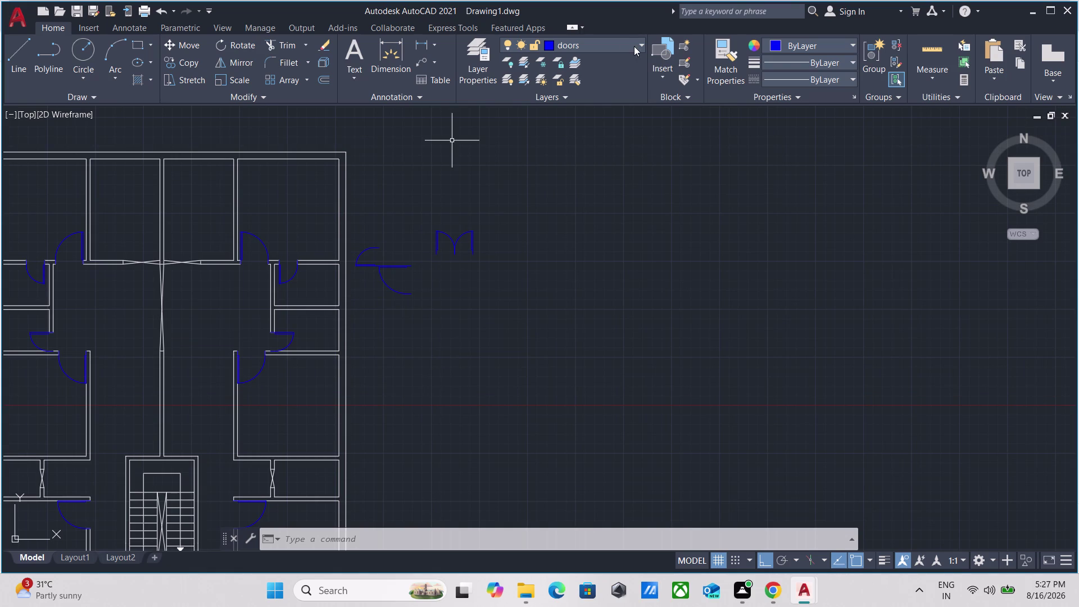
click(623, 42)
click(624, 42)
click(483, 52)
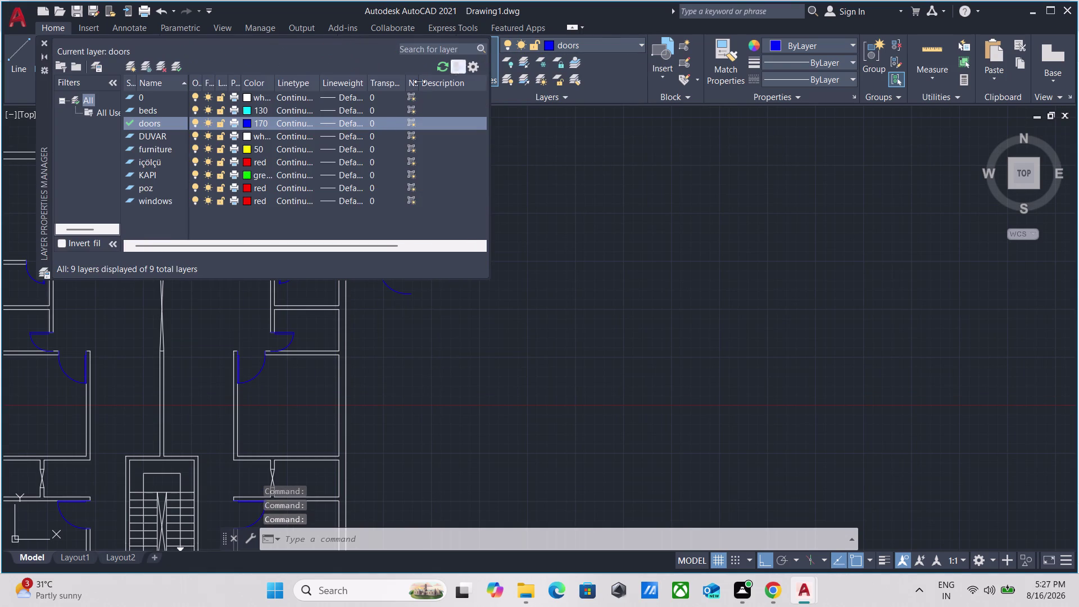
Add a new layer and try naming it 'windows', dismissing the name-already-exists warnings.
scroll(down, 3)
scroll(down, 3)
scroll(down, 3)
scroll(up, 3)
scroll(up, 3)
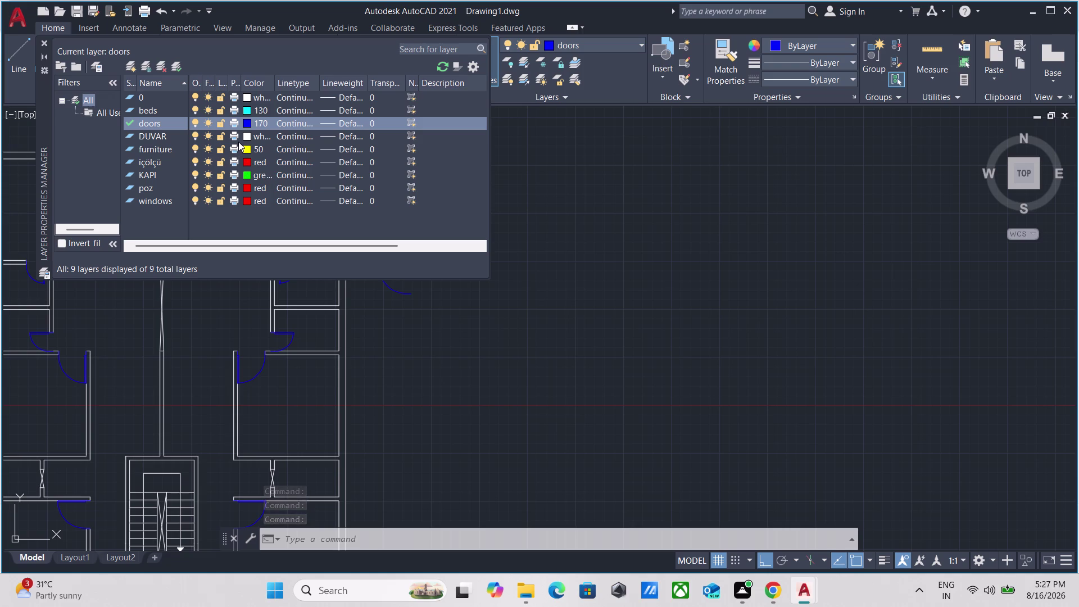
scroll(up, 3)
click(131, 65)
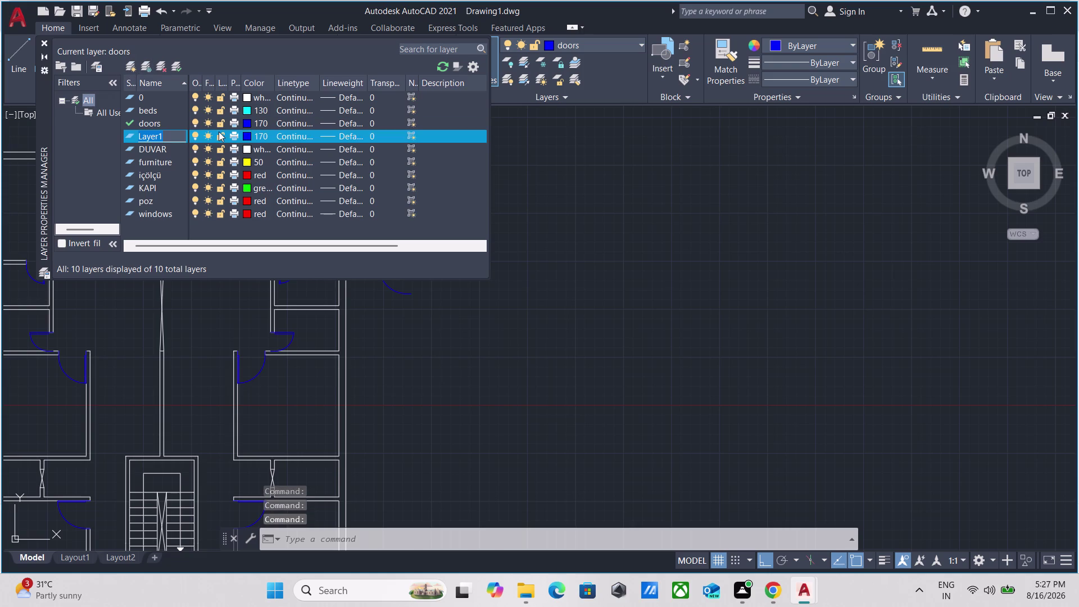
key(BackSpace)
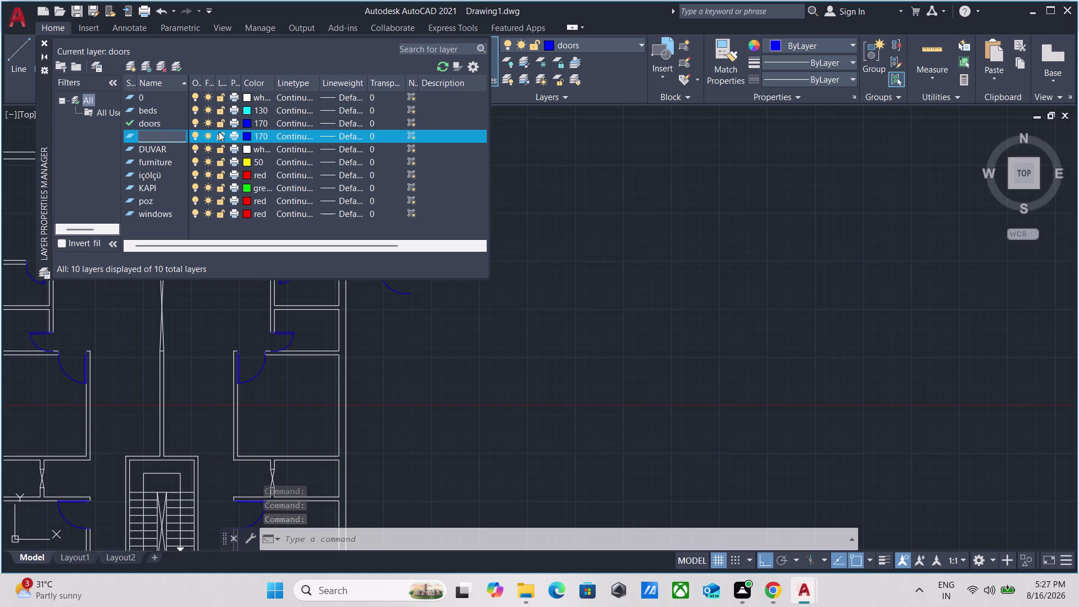
text(window)
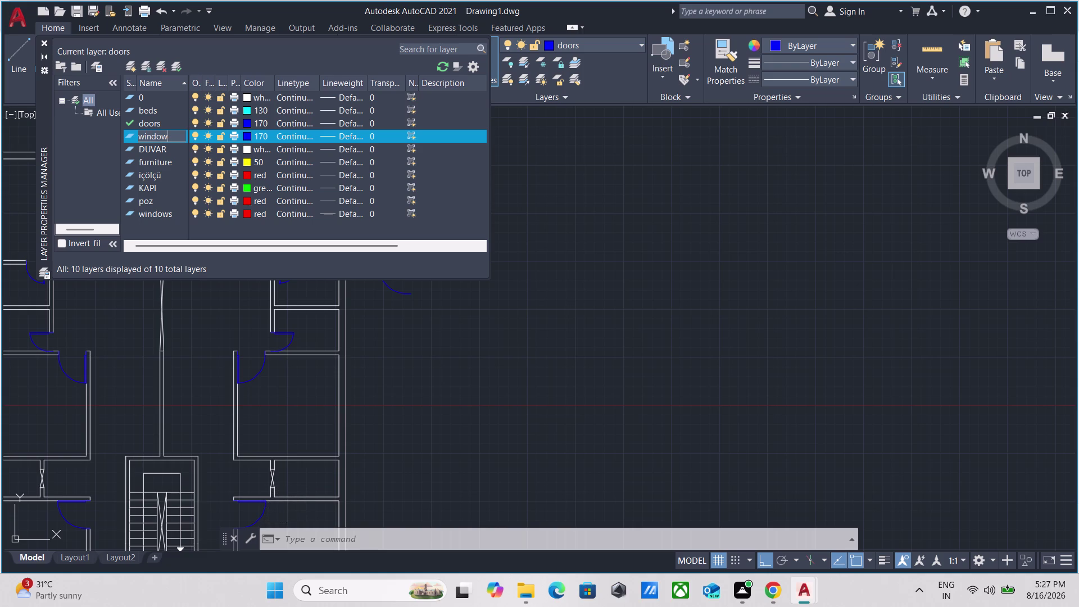
text(s)
click(250, 211)
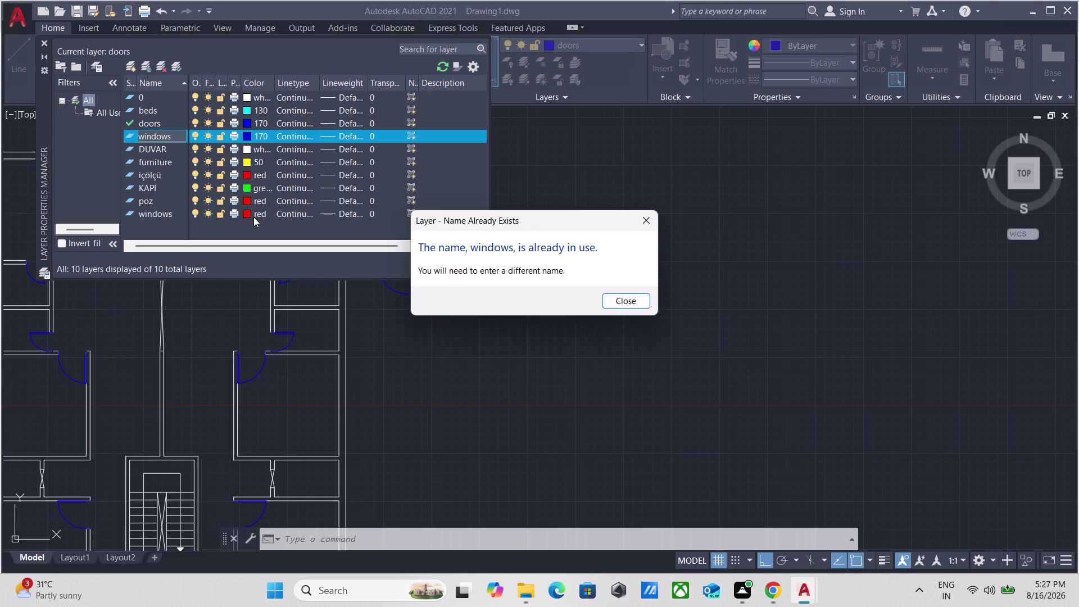
click(634, 300)
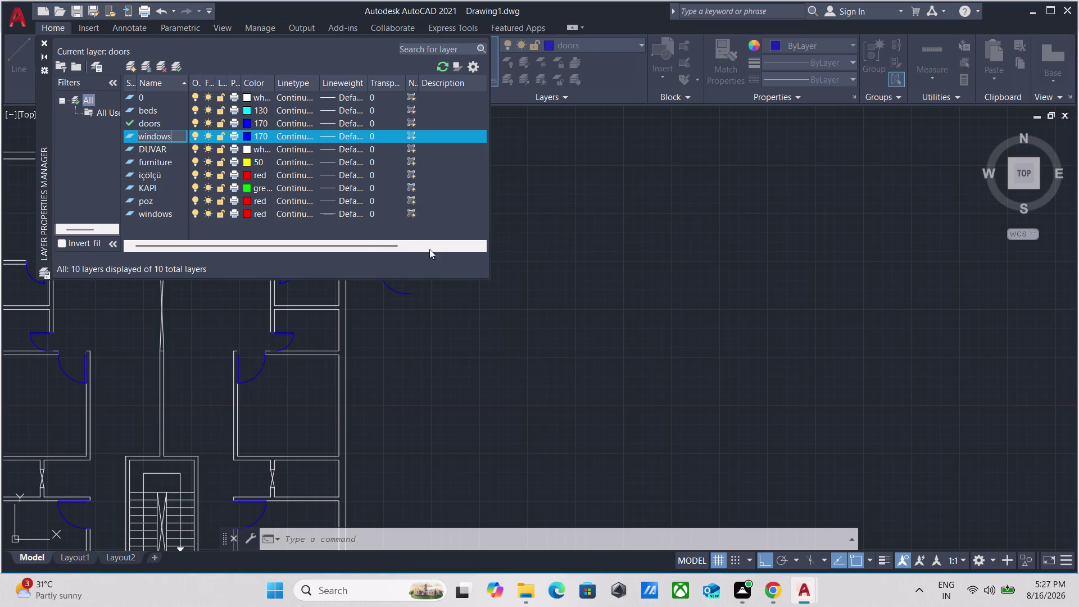
click(255, 214)
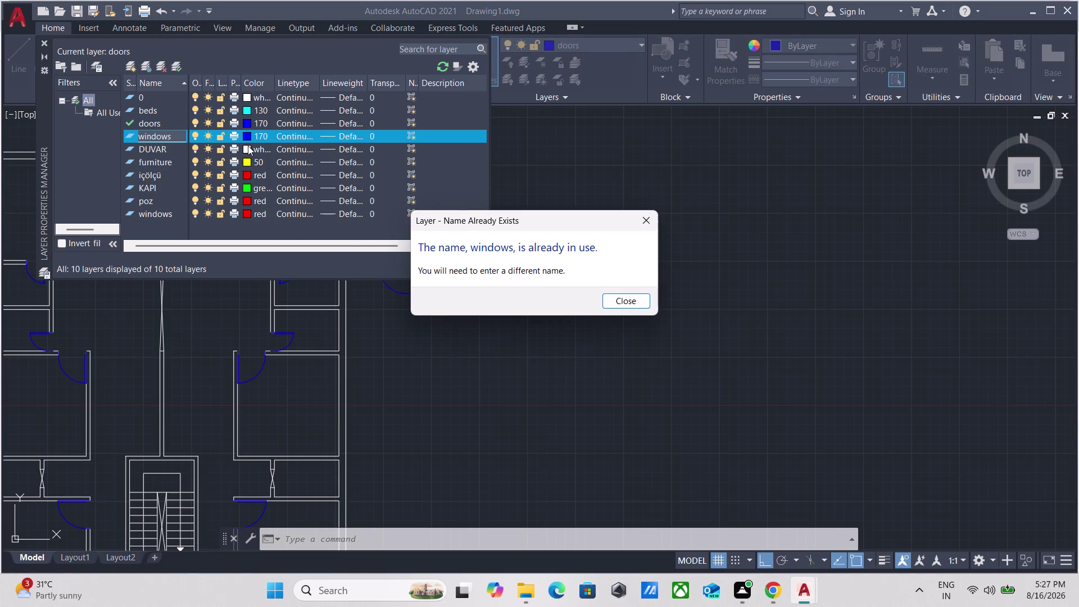
click(644, 219)
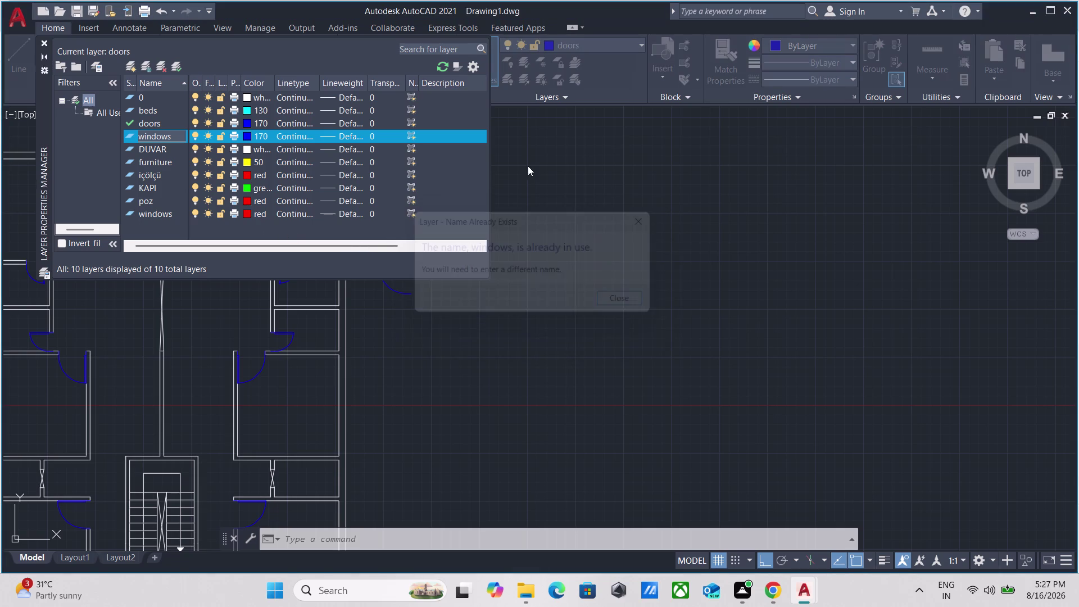
Abandon renaming the new layer so it stays named Layer1.
key(BackSpace)
key(BackSpace)
key(BackSpace)
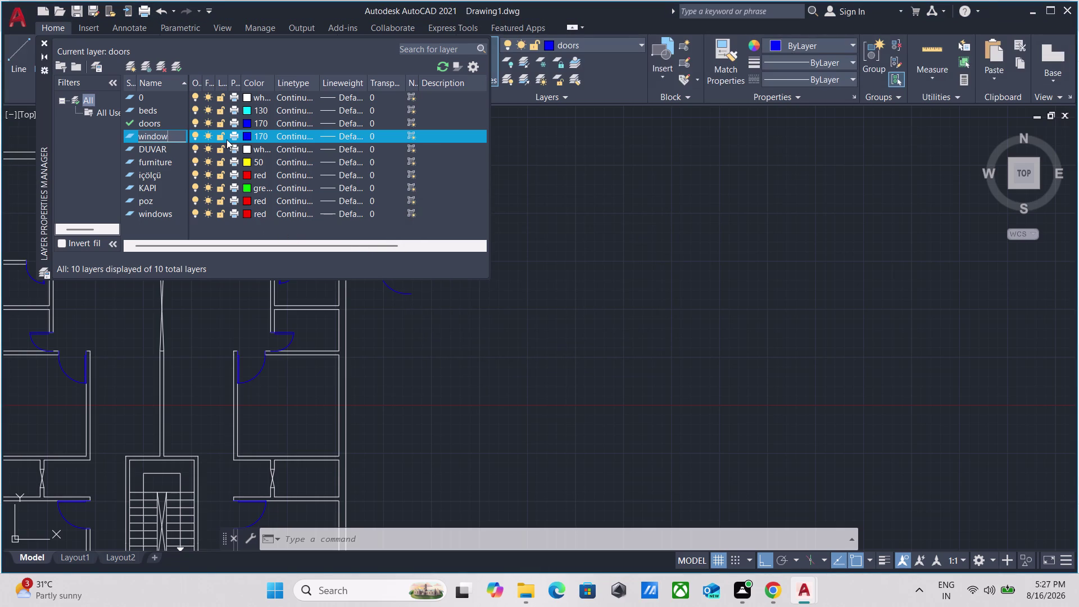
click(155, 209)
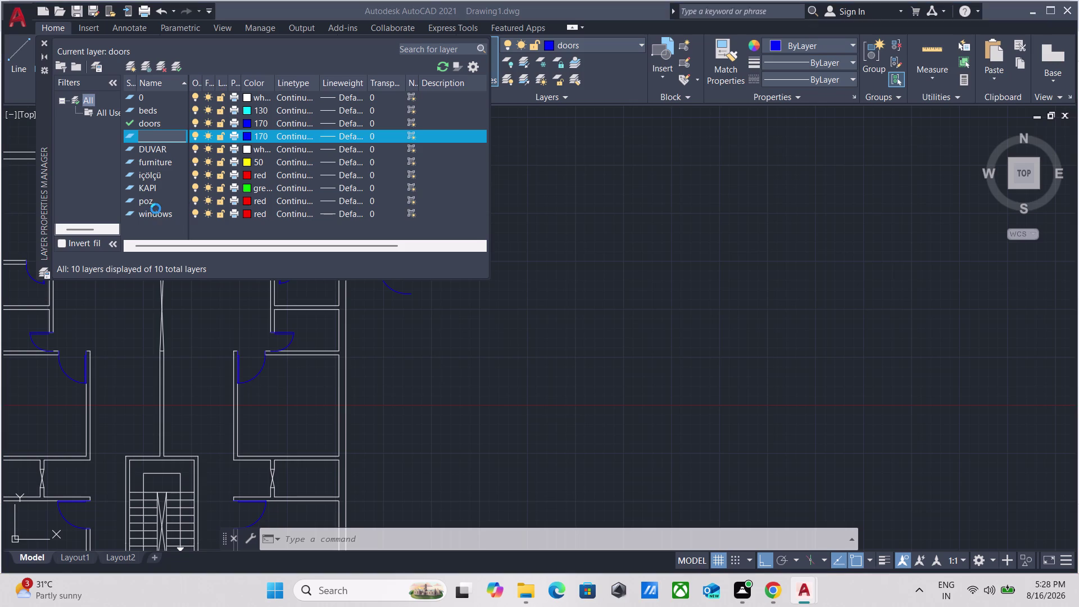
click(621, 304)
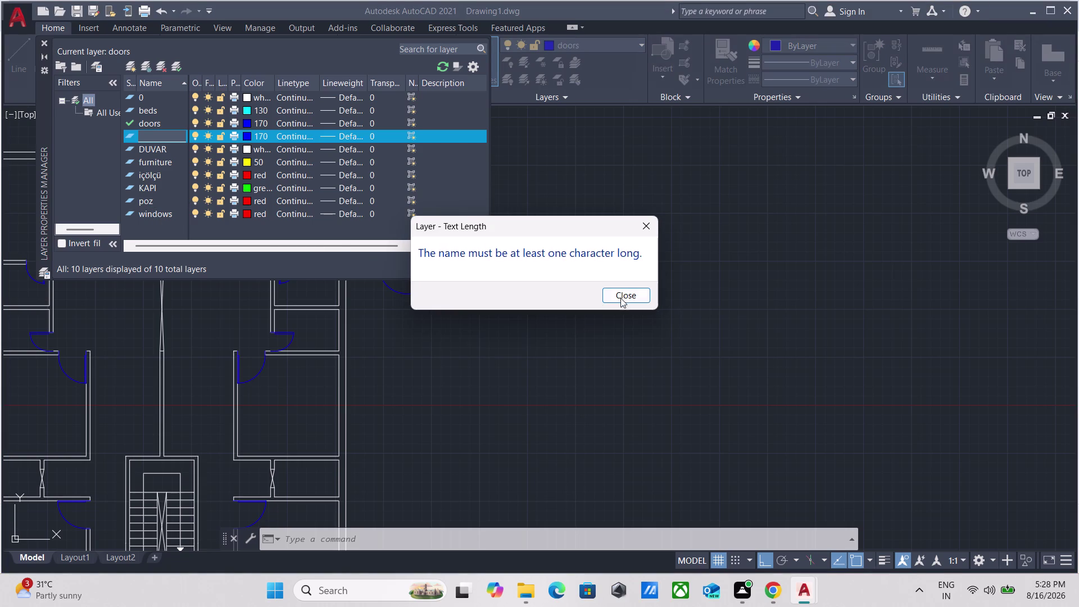
click(627, 298)
click(42, 38)
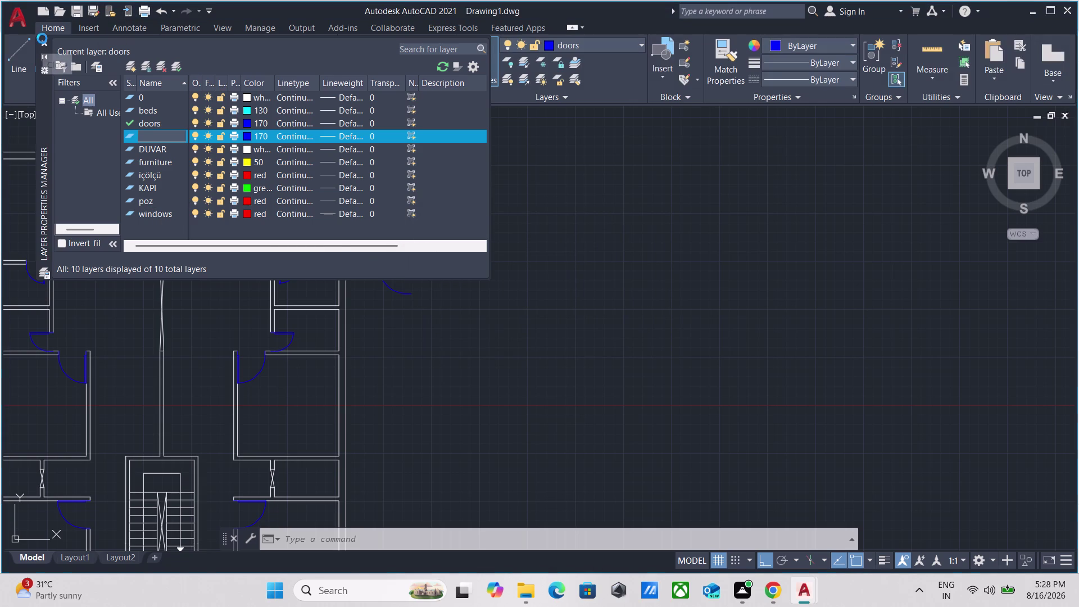
click(640, 292)
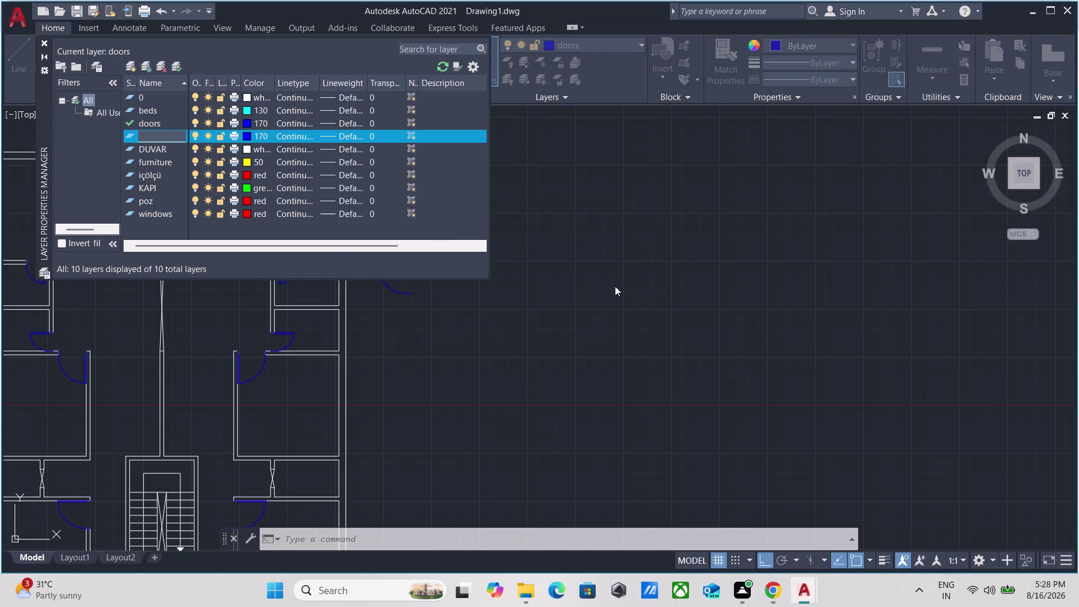
key(Escape)
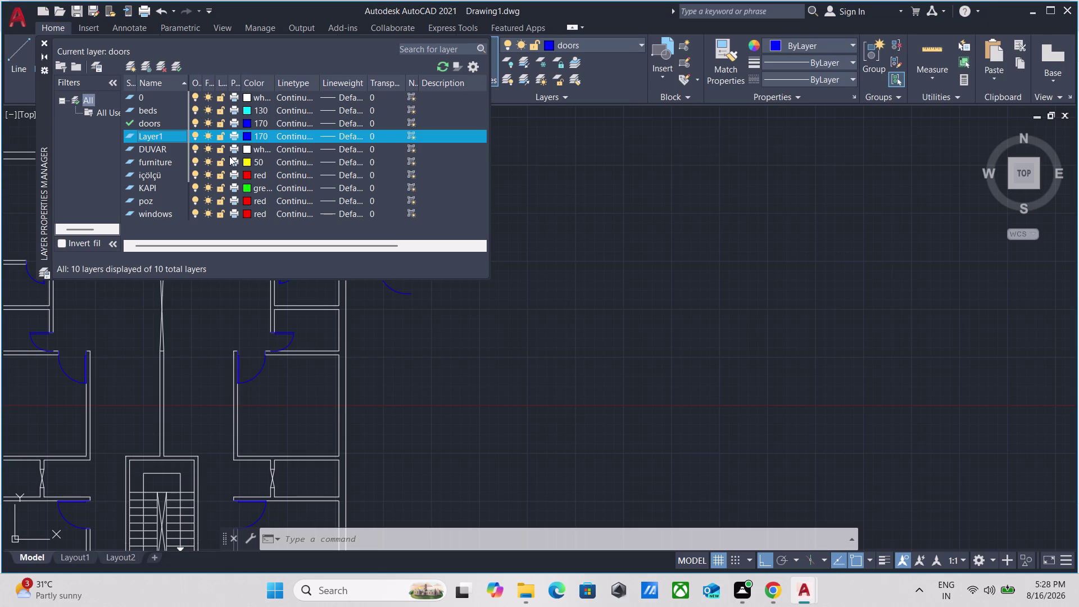
Make the red windows layer current and close the Layer Properties Manager.
key(Escape)
key(Escape)
click(178, 129)
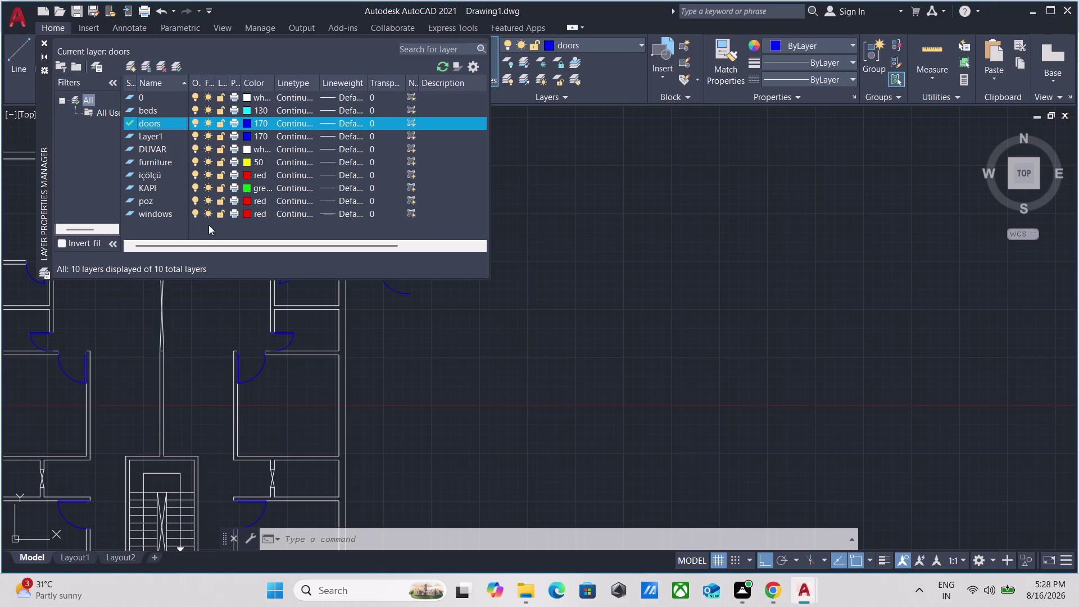
click(185, 212)
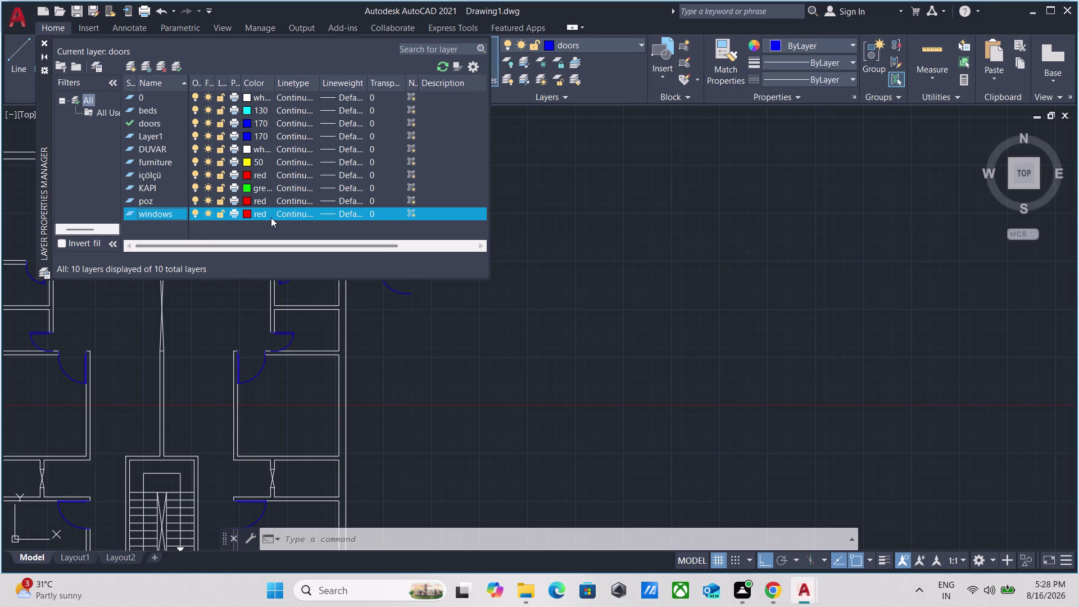
double_click(268, 216)
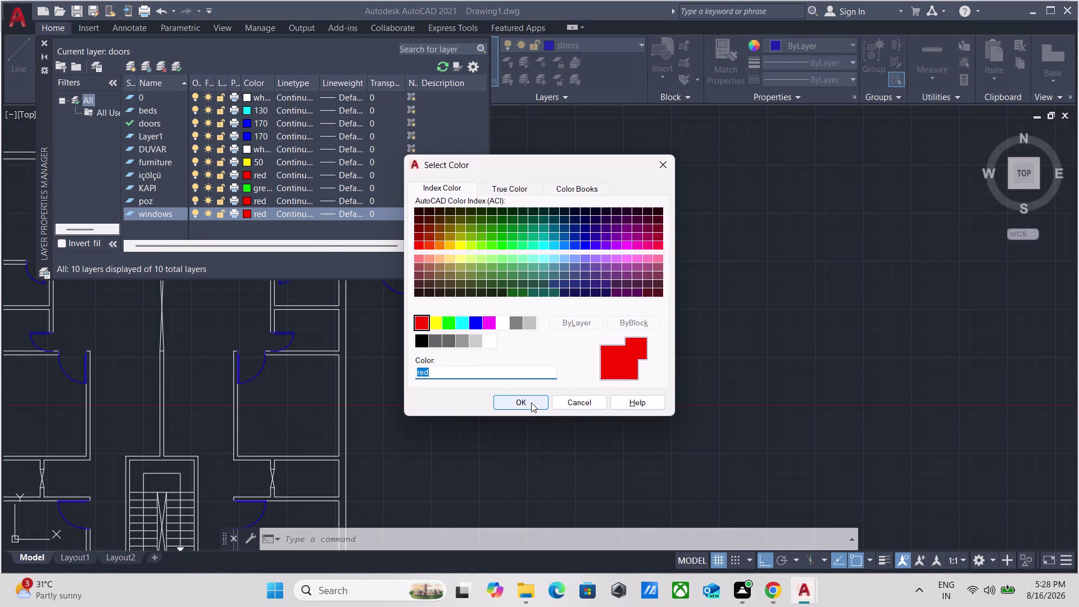
click(530, 401)
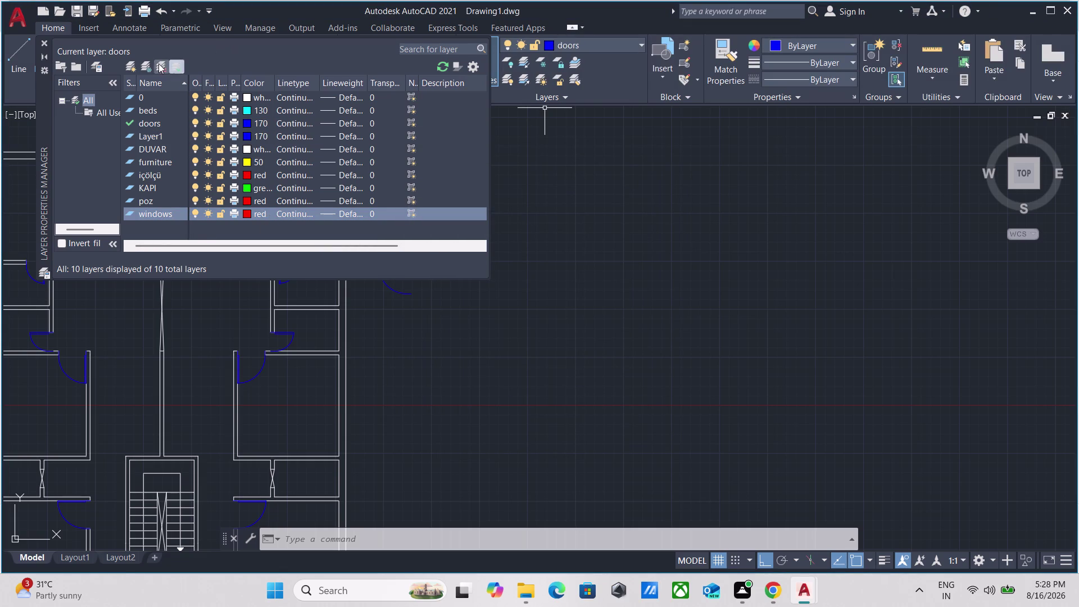
click(179, 65)
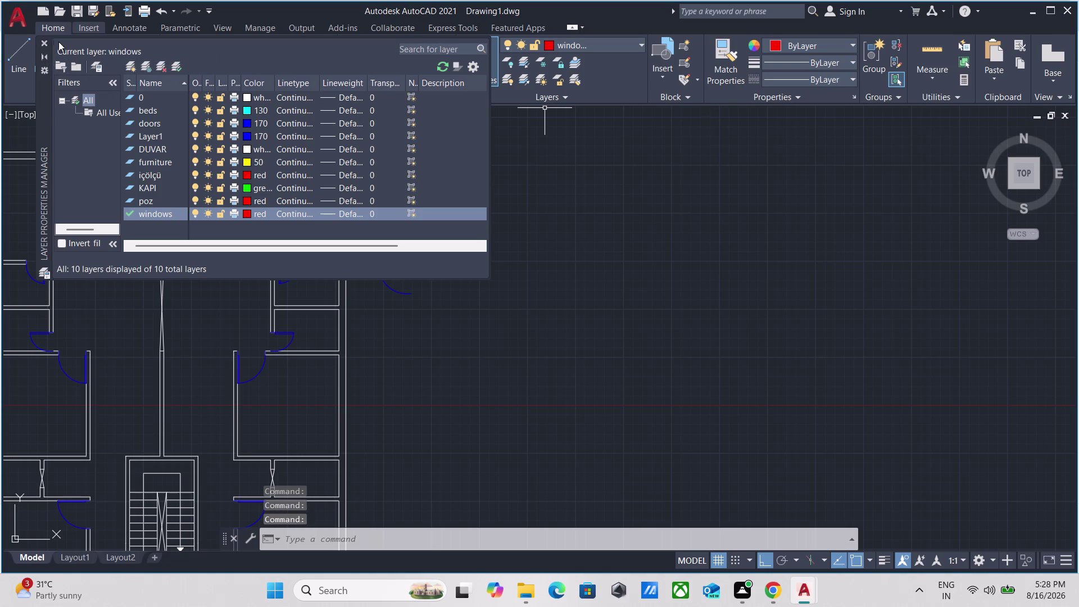
click(43, 42)
Window-select the four stray door and window shapes right of the plan and erase them.
scroll(down, 3)
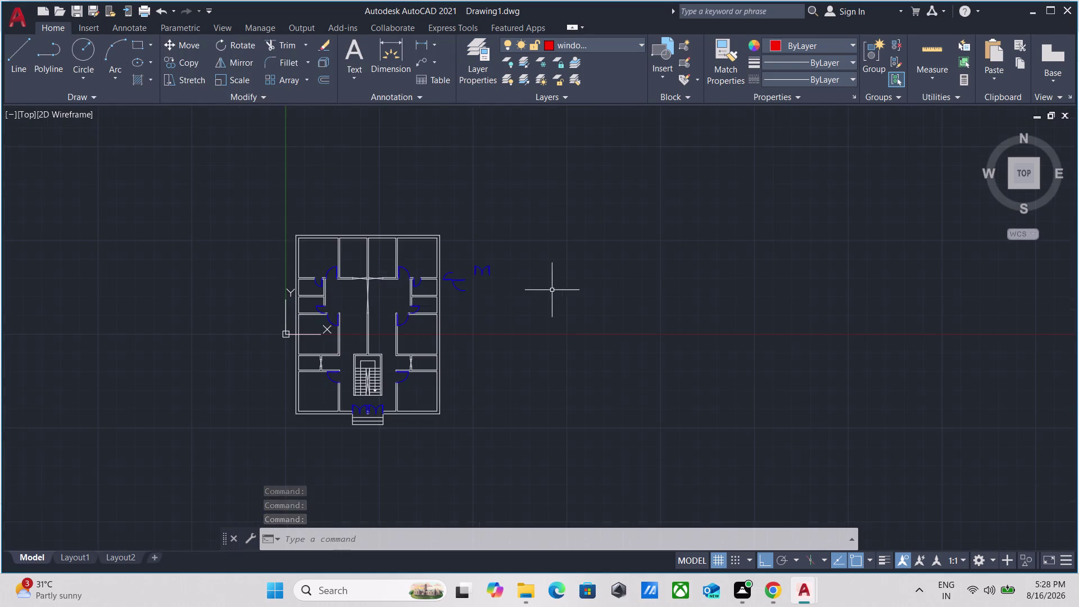
scroll(up, 3)
scroll(up, 3)
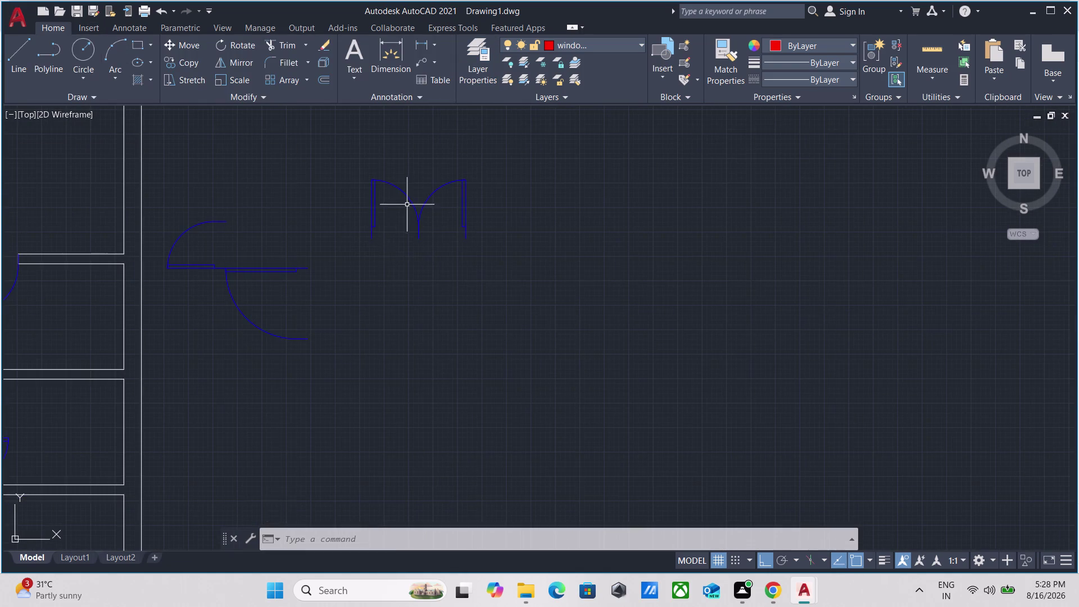
scroll(down, 3)
middle_drag(415, 270, 624, 195)
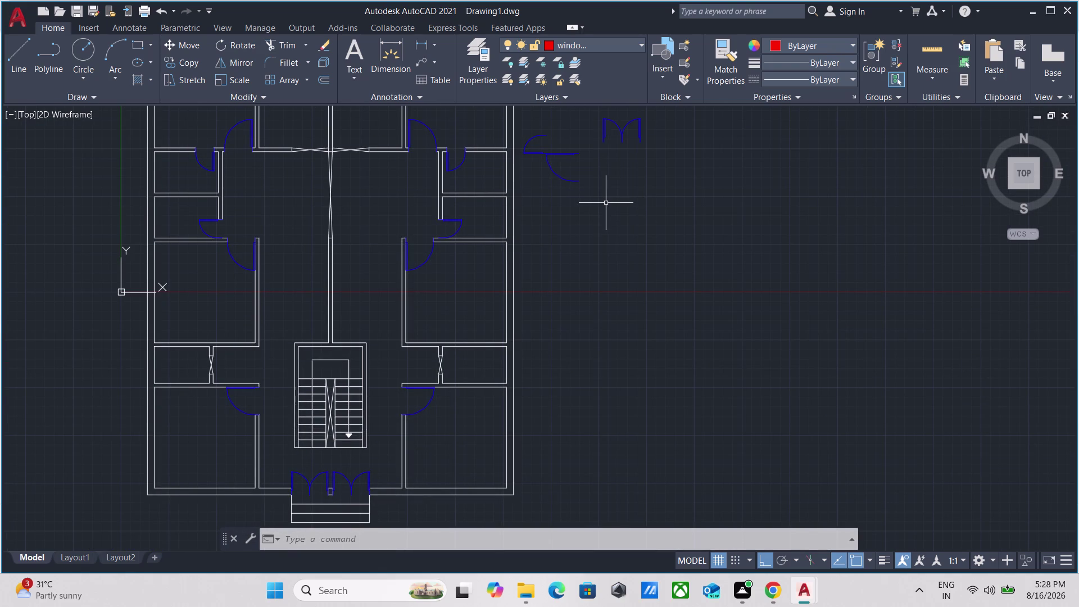
middle_drag(605, 203, 590, 290)
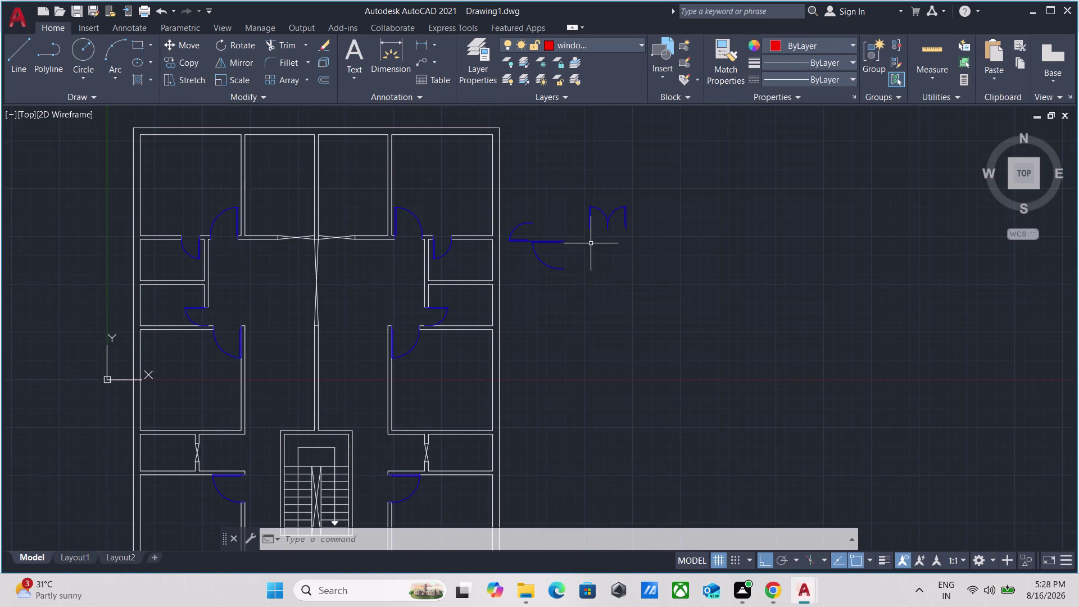
scroll(up, 3)
drag(644, 176, 625, 200)
click(482, 261)
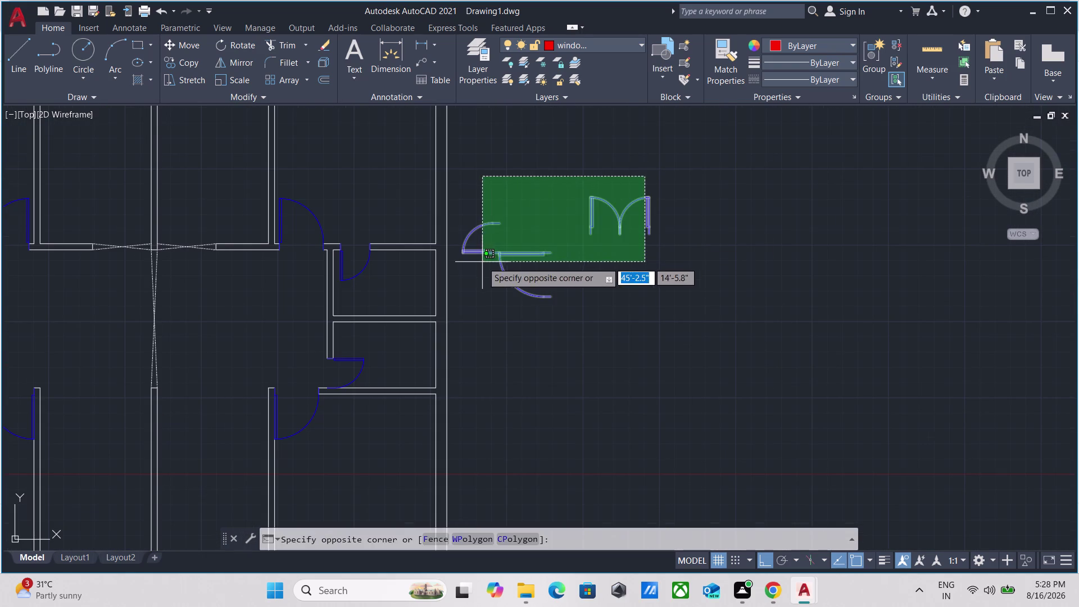
right_click(512, 247)
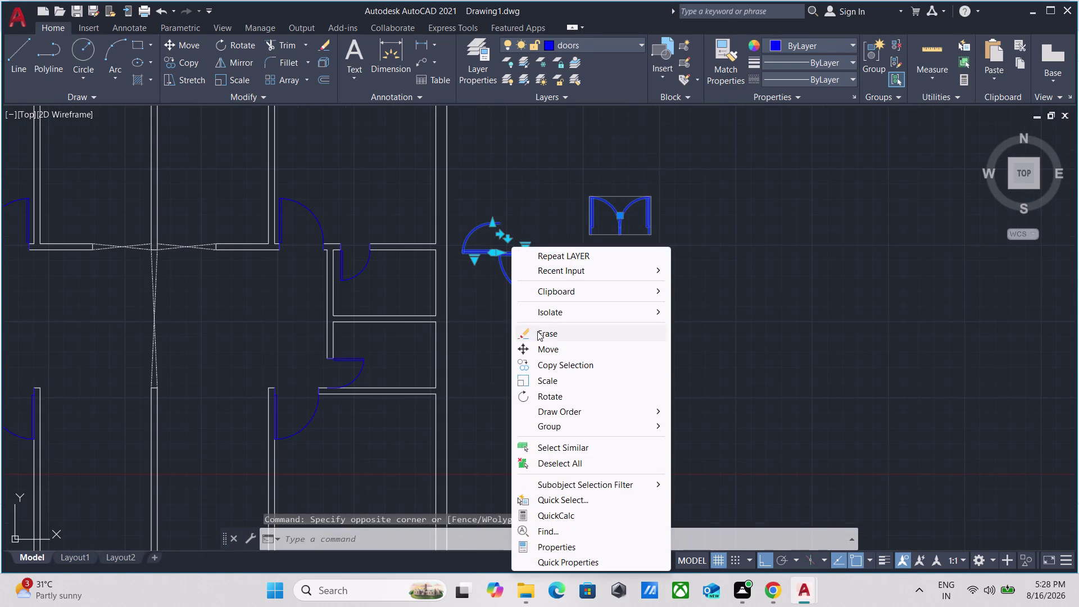
click(538, 331)
scroll(down, 3)
middle_drag(551, 302, 489, 320)
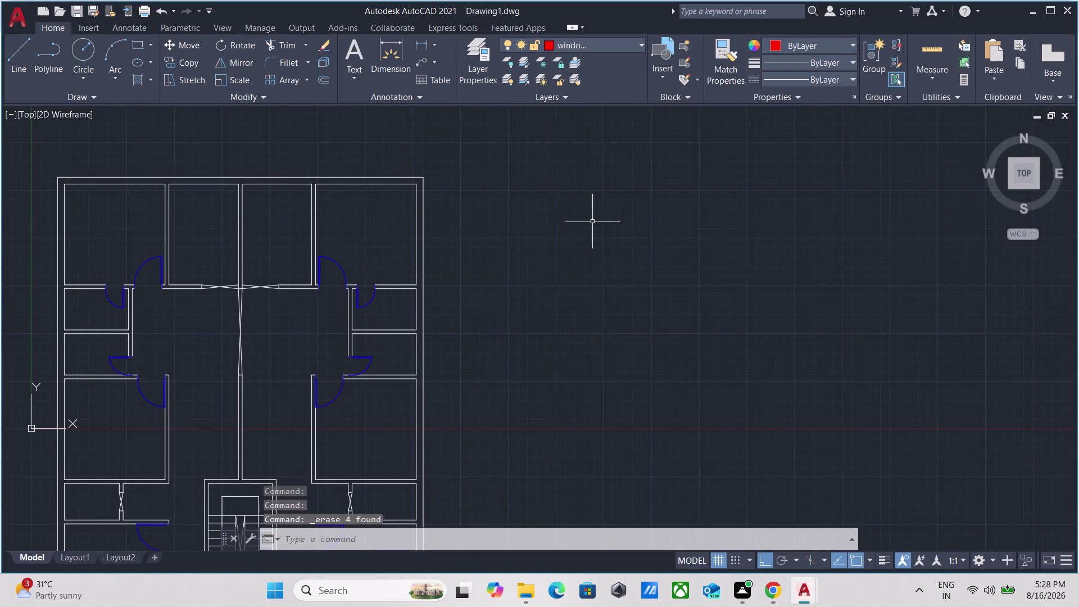
Start a rectangle with RECTANG, then cancel that first attempt.
text(rec)
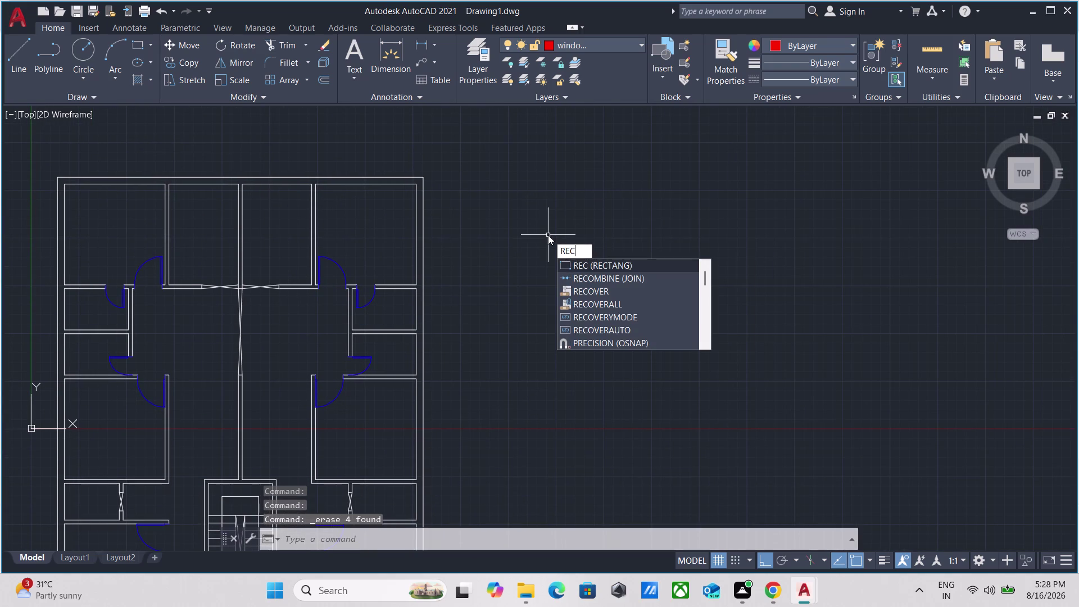
key(Return)
click(538, 296)
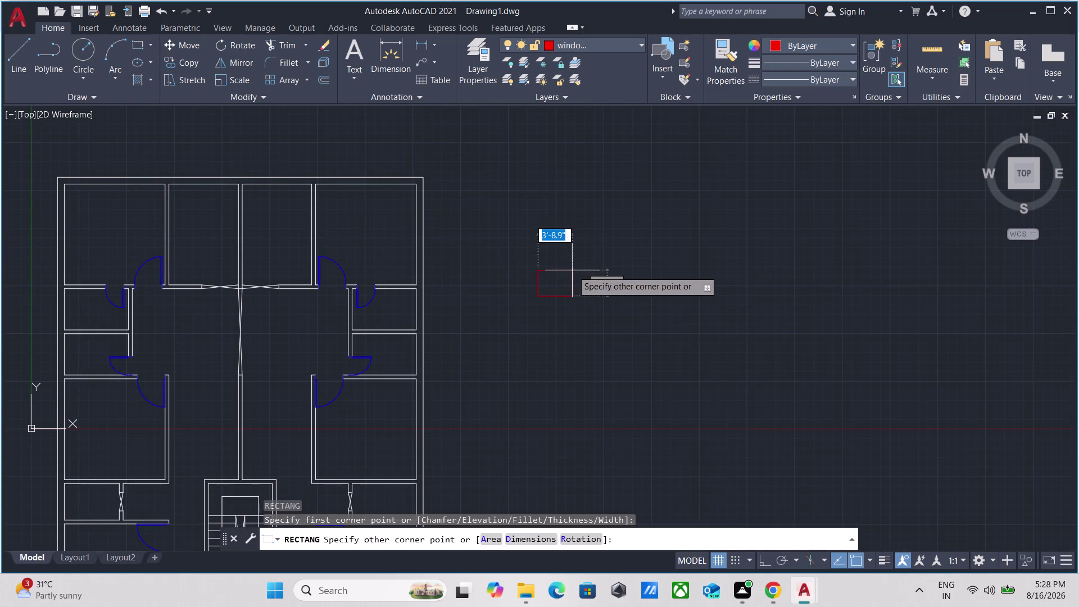
scroll(up, 3)
scroll(up, 3)
scroll(down, 3)
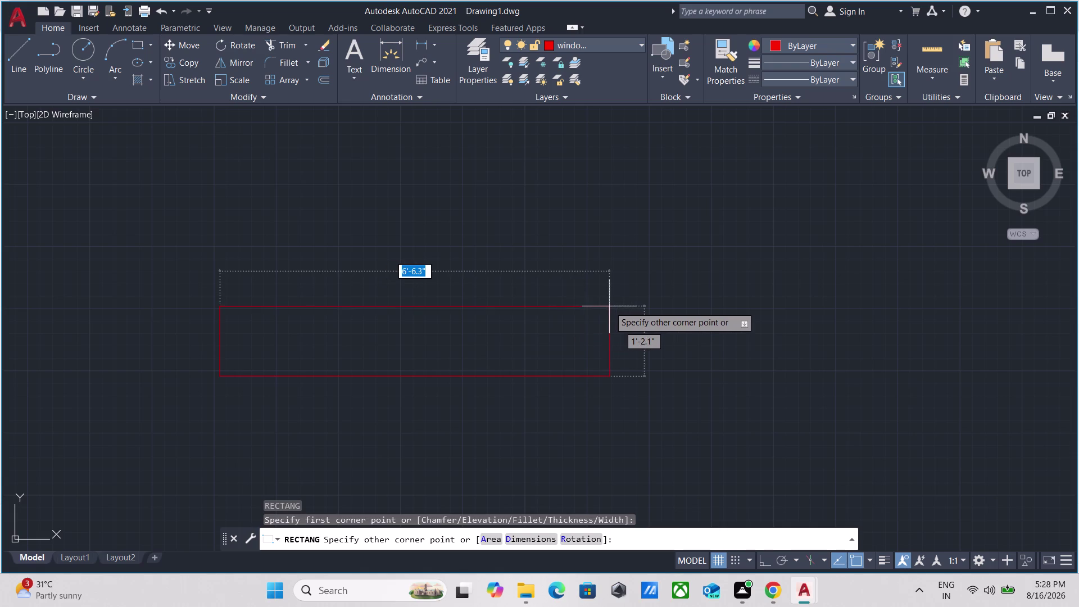
key(Escape)
scroll(down, 3)
scroll(down, 3)
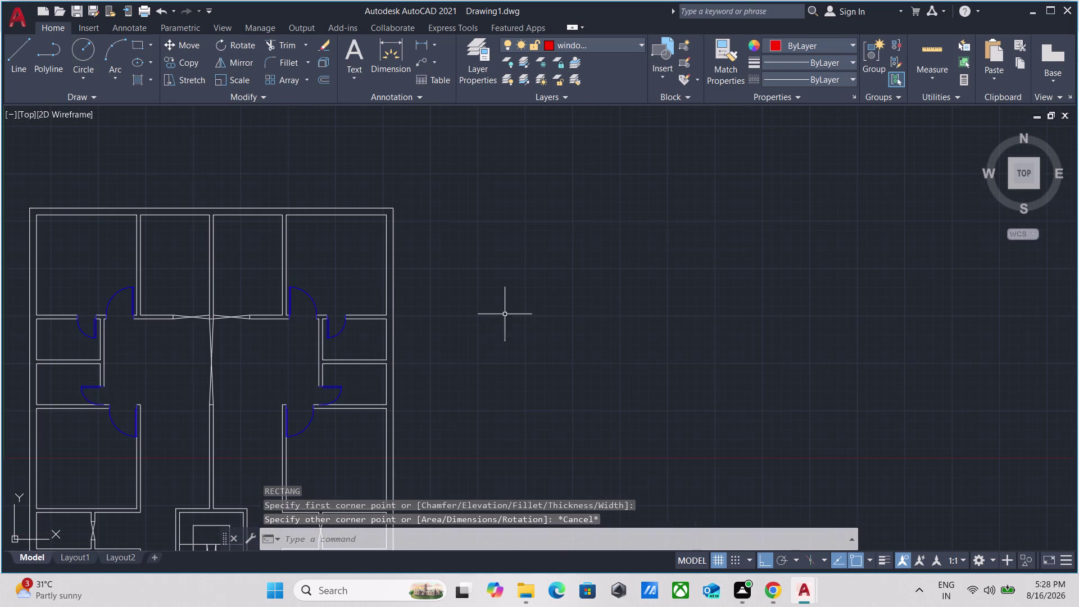
Draw a rectangle 4' long and 9 inches deep.
key(r)
key(e)
key(c)
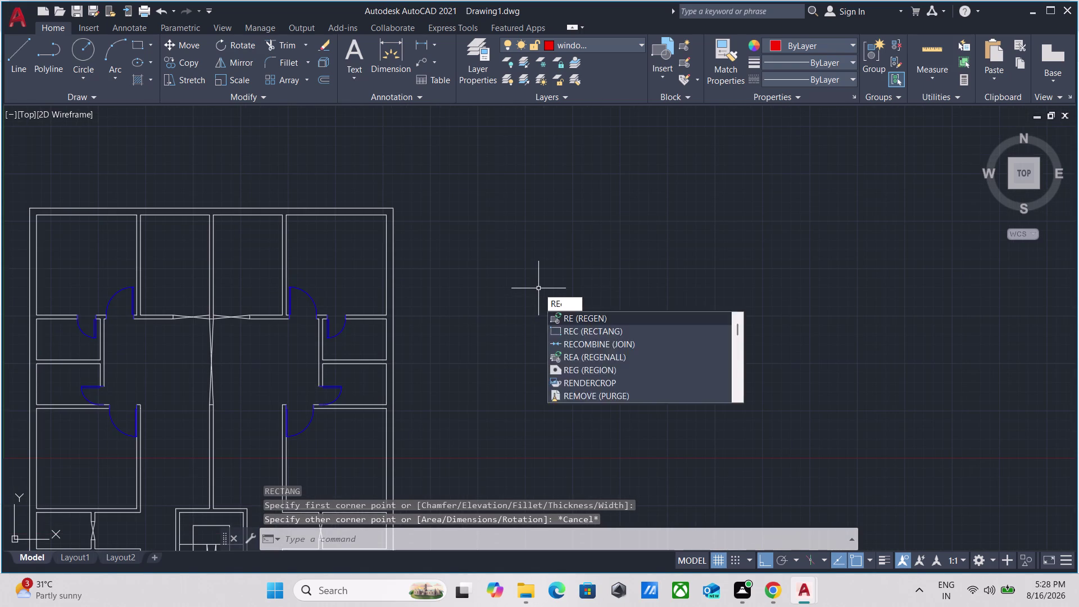
key(Return)
click(561, 338)
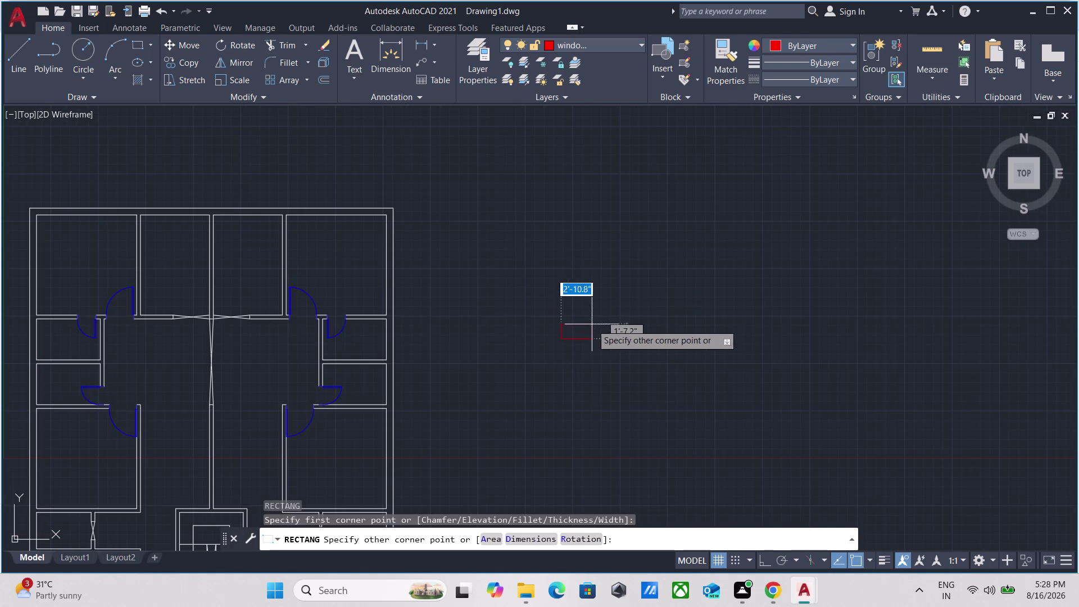
scroll(up, 3)
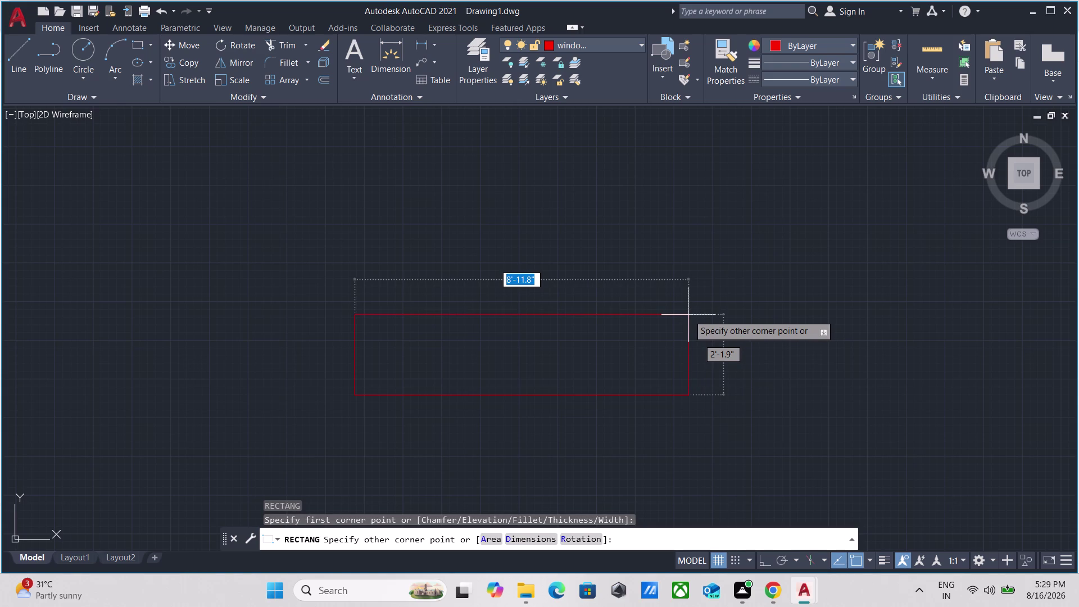
text(4)
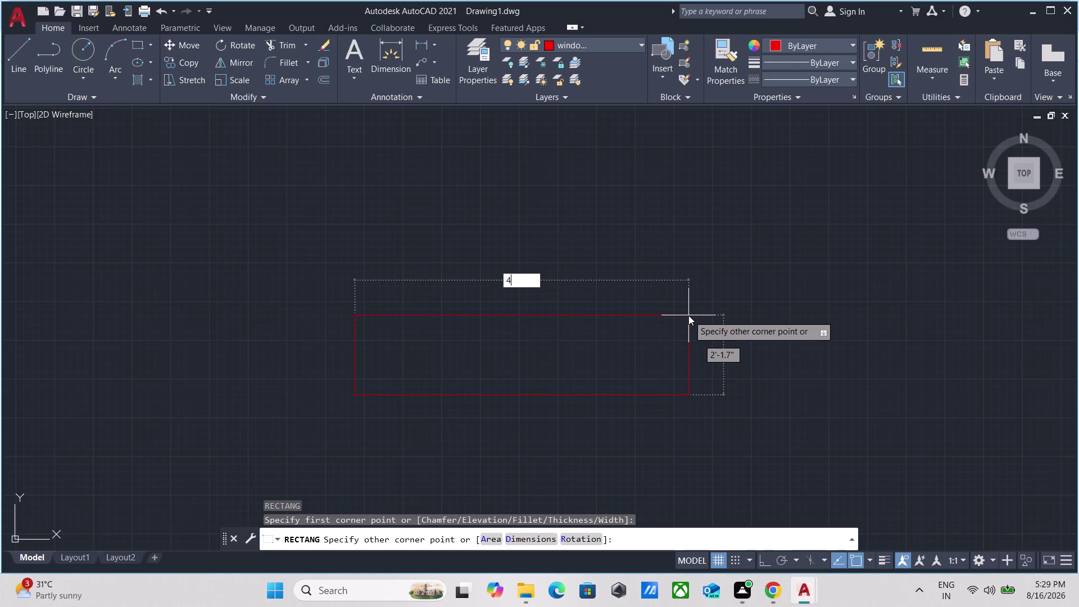
text(')
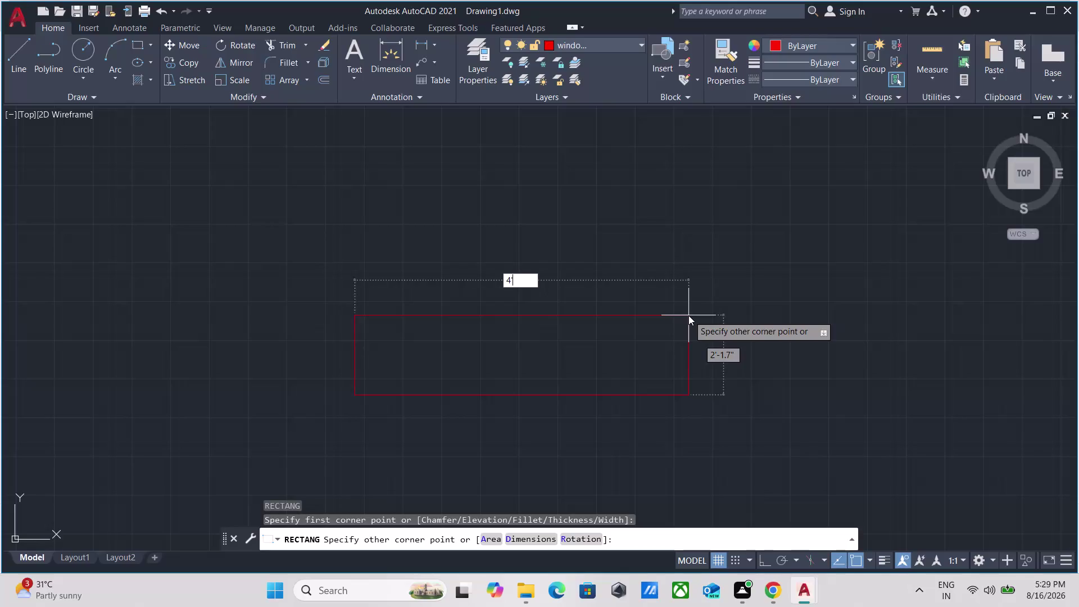
key(Tab)
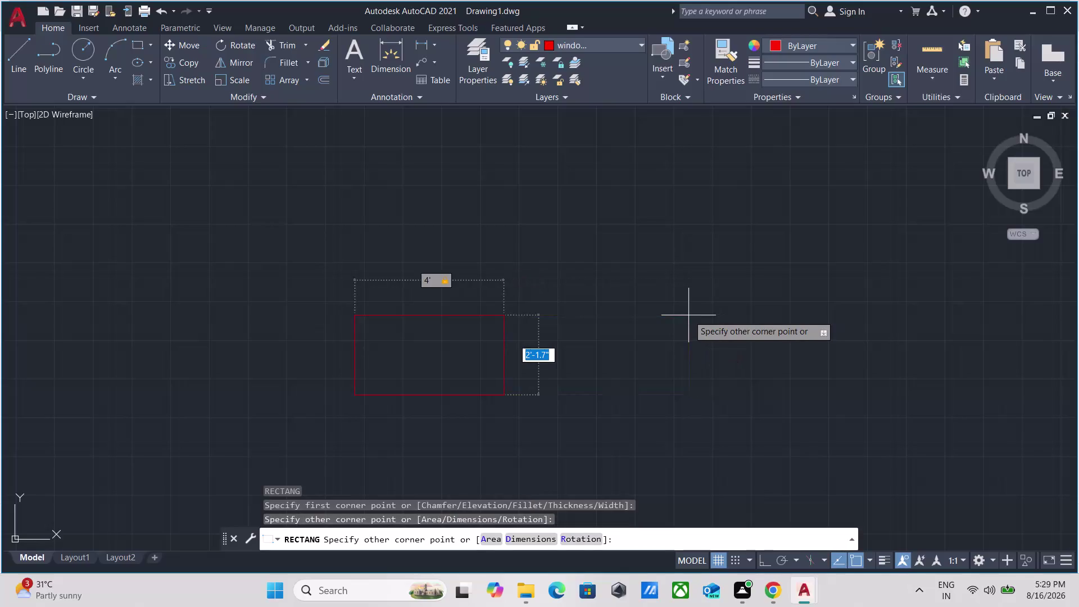
key(9)
key(Return)
Centre the view on the new rectangle and select it.
scroll(down, 3)
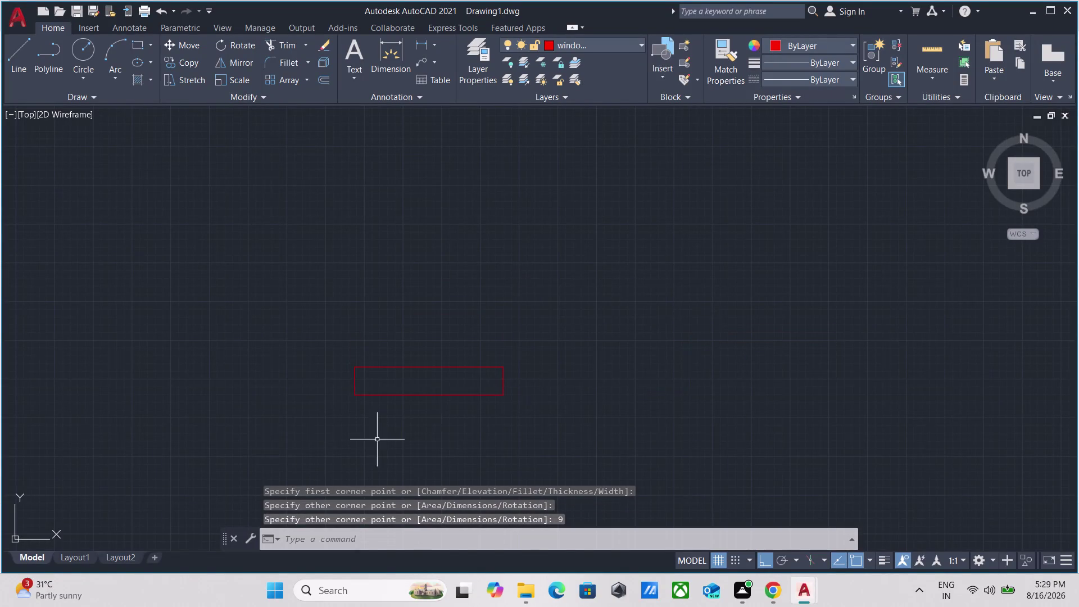
scroll(down, 3)
scroll(up, 3)
scroll(up, 3)
middle_drag(377, 426, 373, 365)
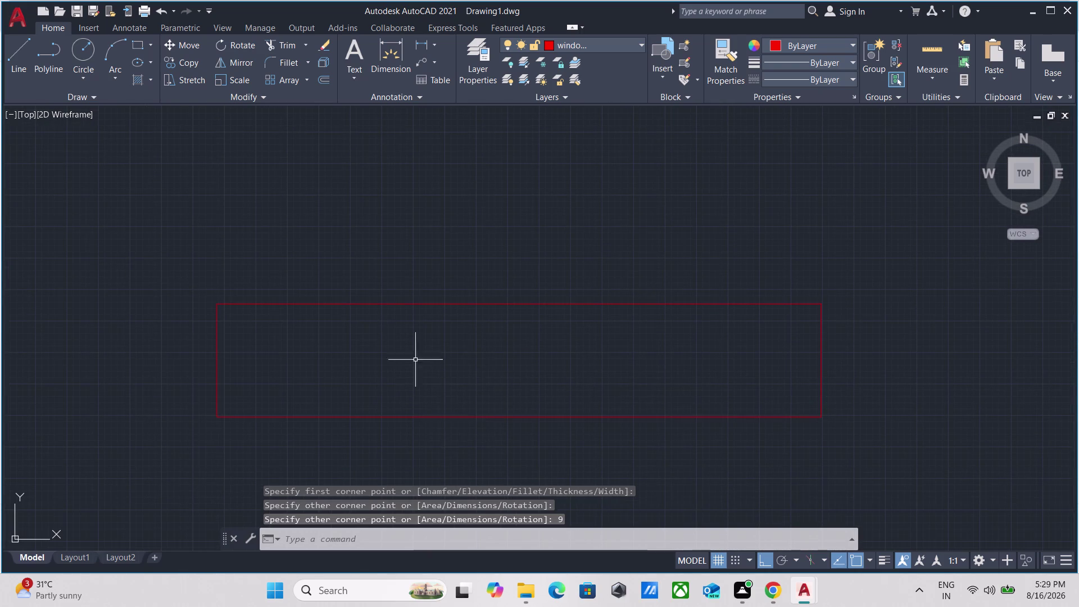
drag(461, 436, 454, 416)
click(441, 385)
Explode the red rectangle into separate lines.
key(x)
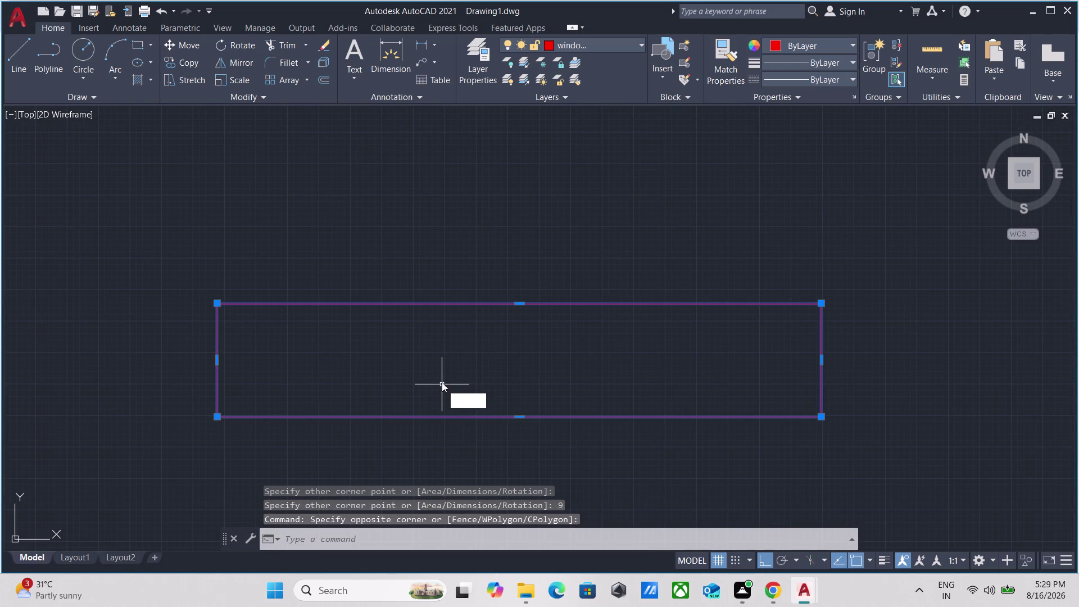
key(Return)
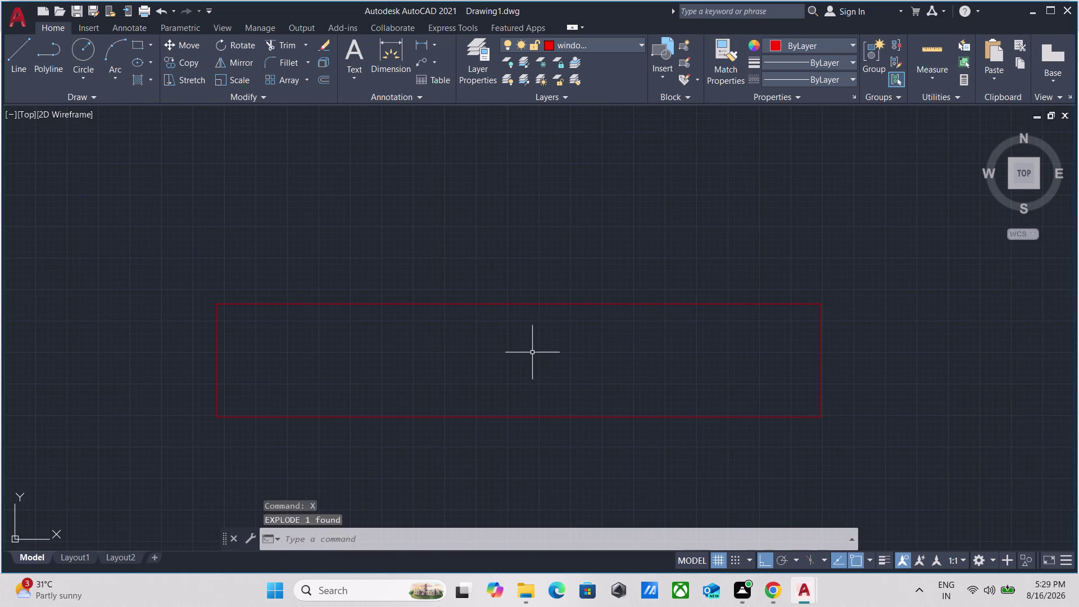
drag(864, 363, 856, 360)
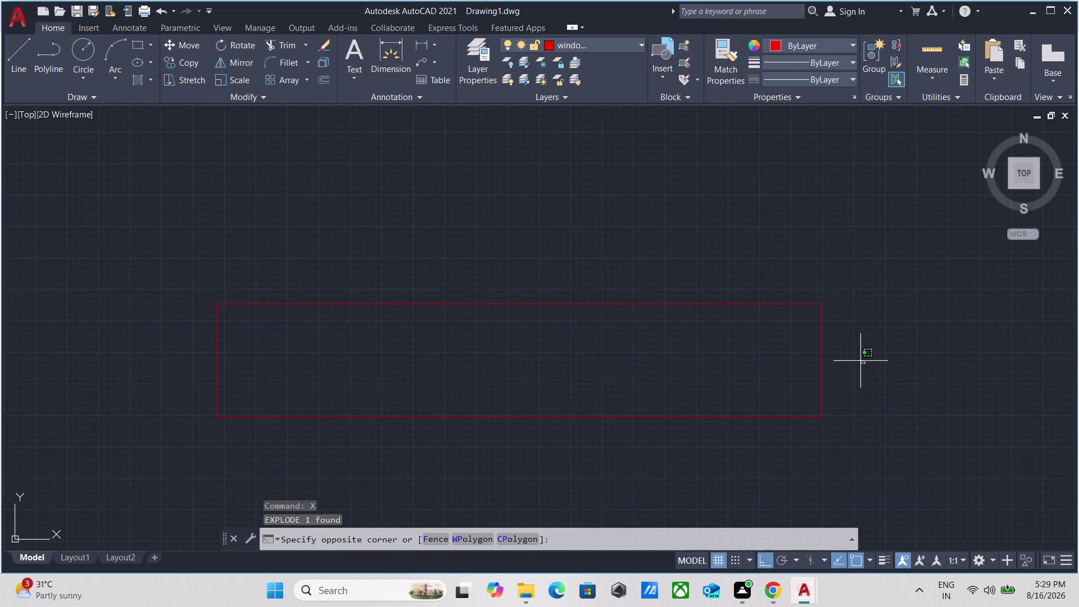
click(778, 345)
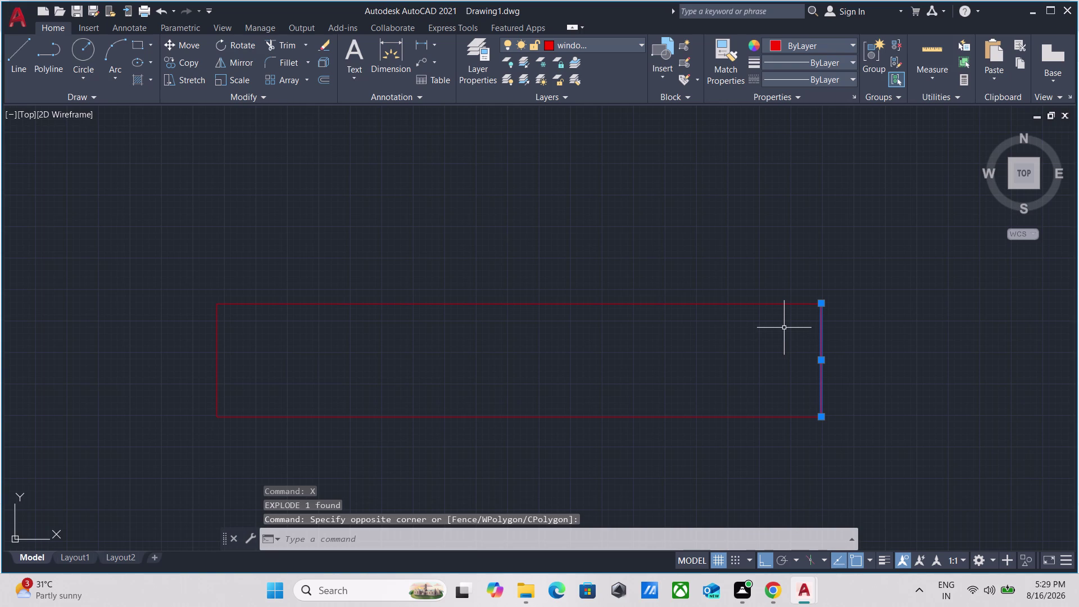
Offset the right and left end lines 2 inches inward.
key(o)
key(Return)
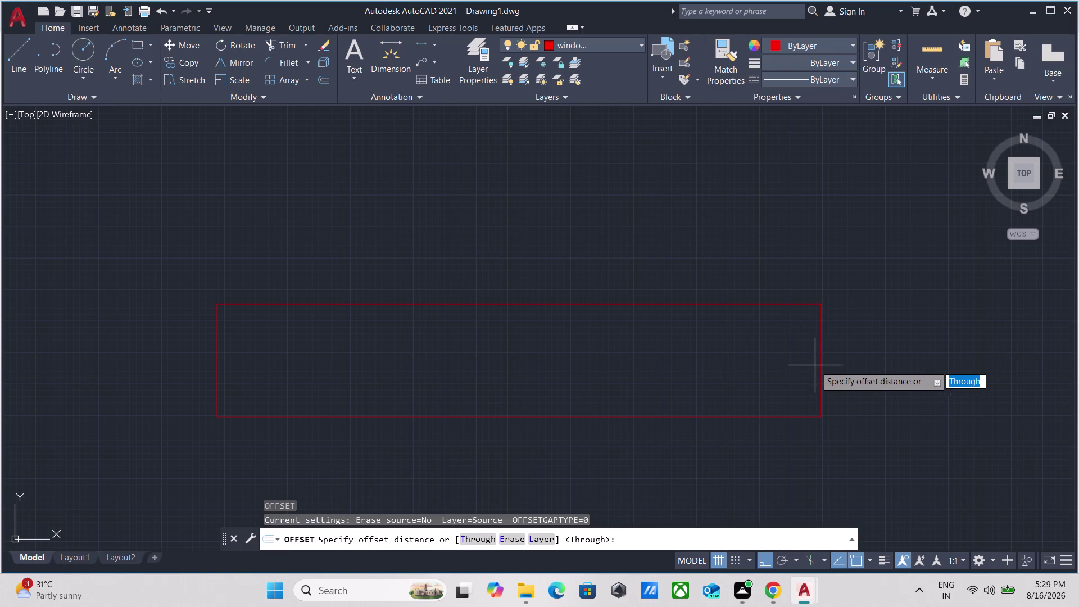
click(822, 362)
click(791, 362)
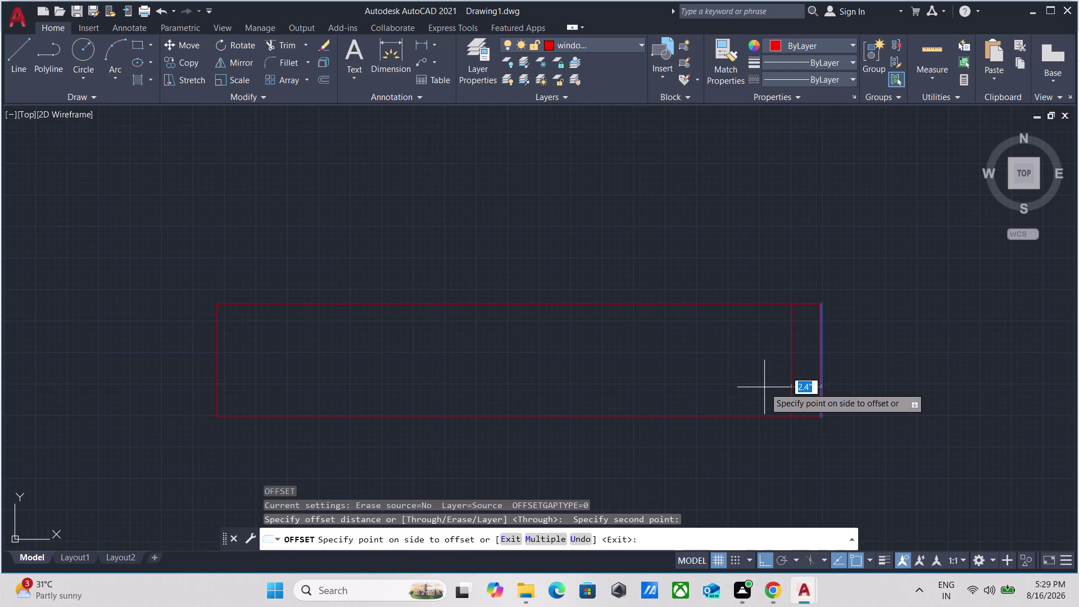
key(2)
key(Return)
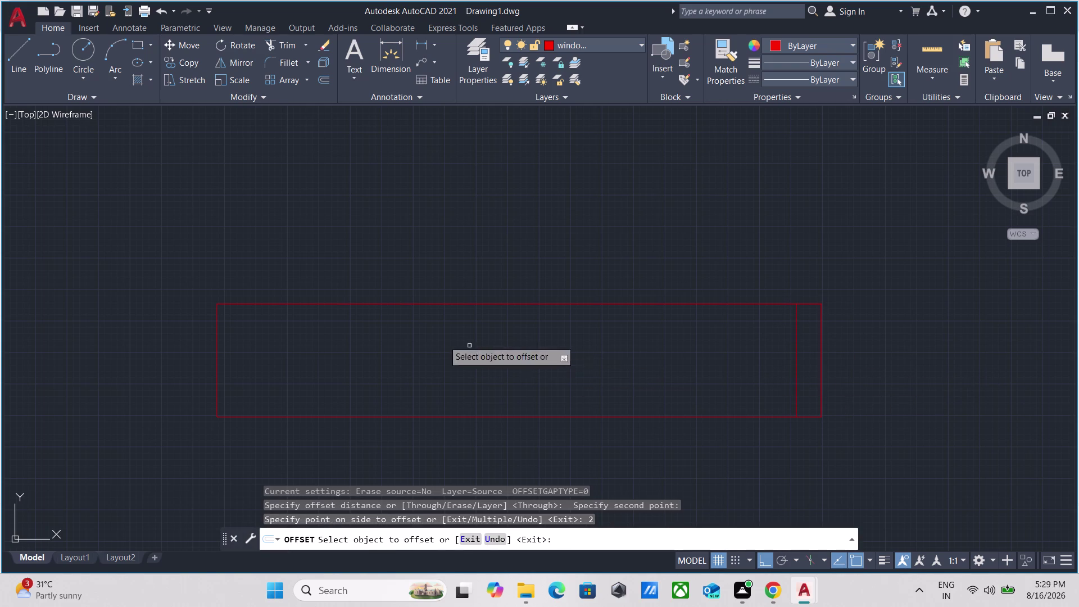
click(217, 358)
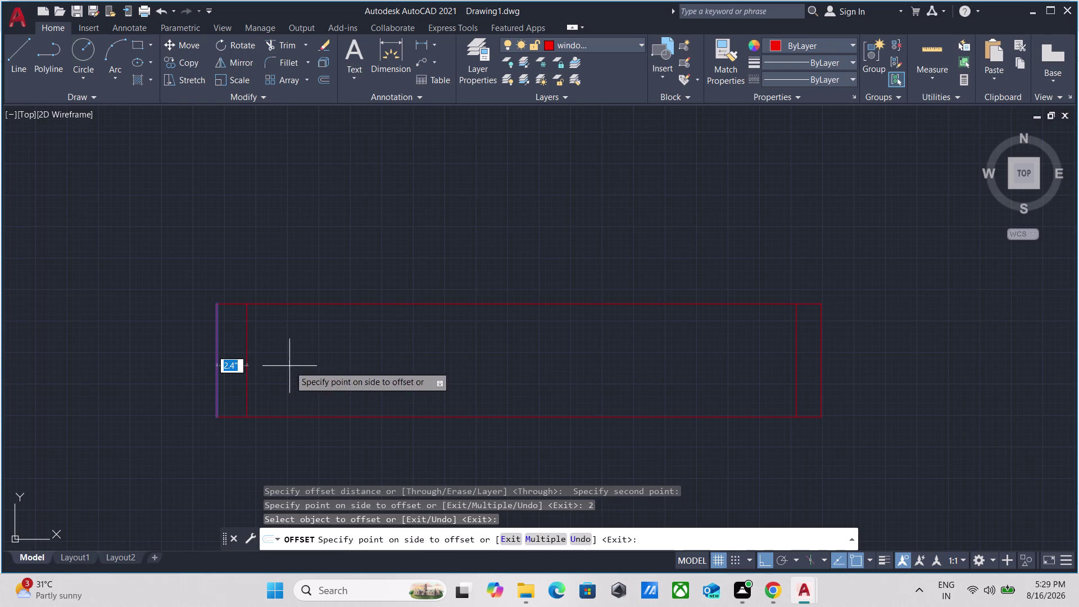
key(2)
key(Return)
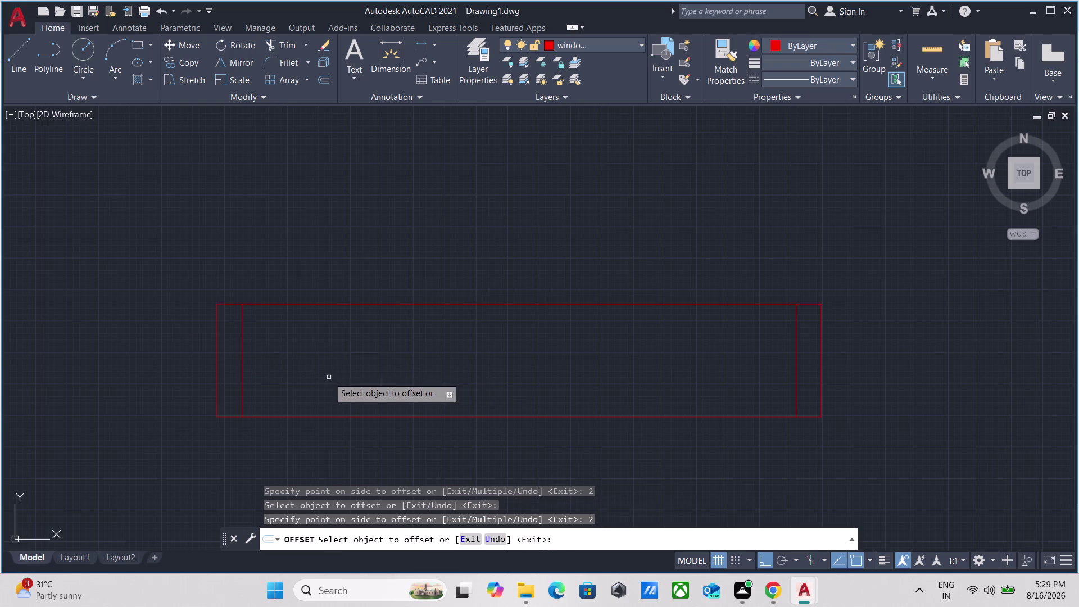
key(Escape)
key(l)
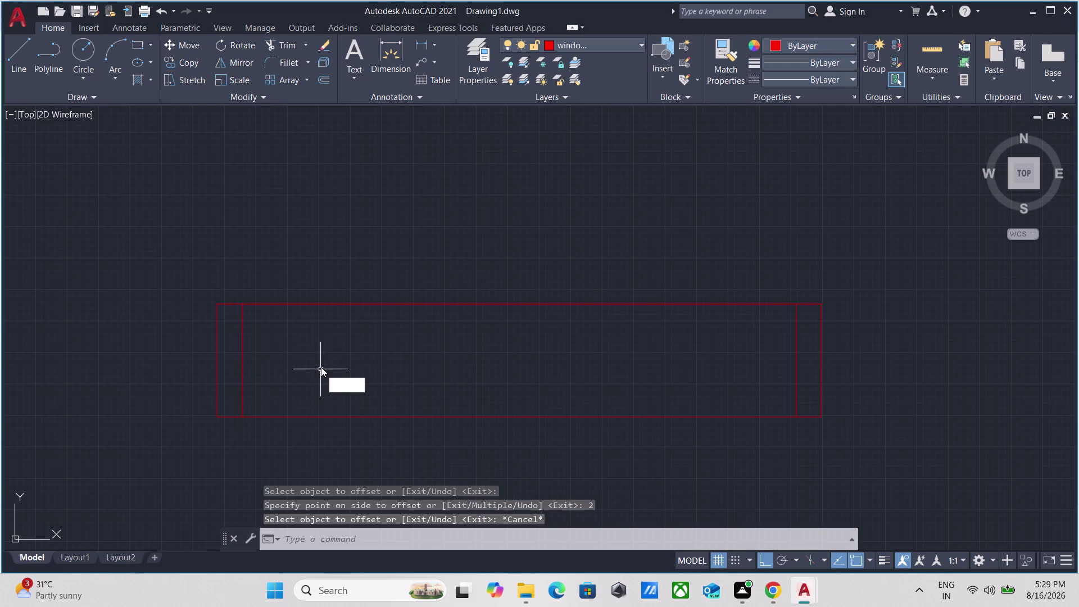
key(Return)
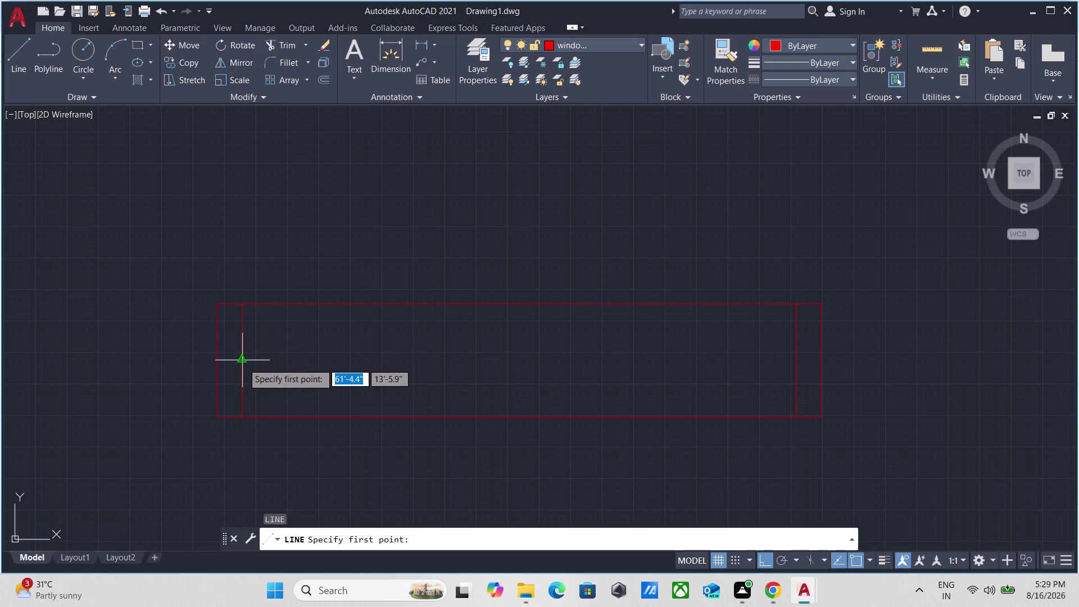
Draw a line between the midpoints of the two inner end lines.
click(243, 363)
middle_drag(489, 363, 303, 349)
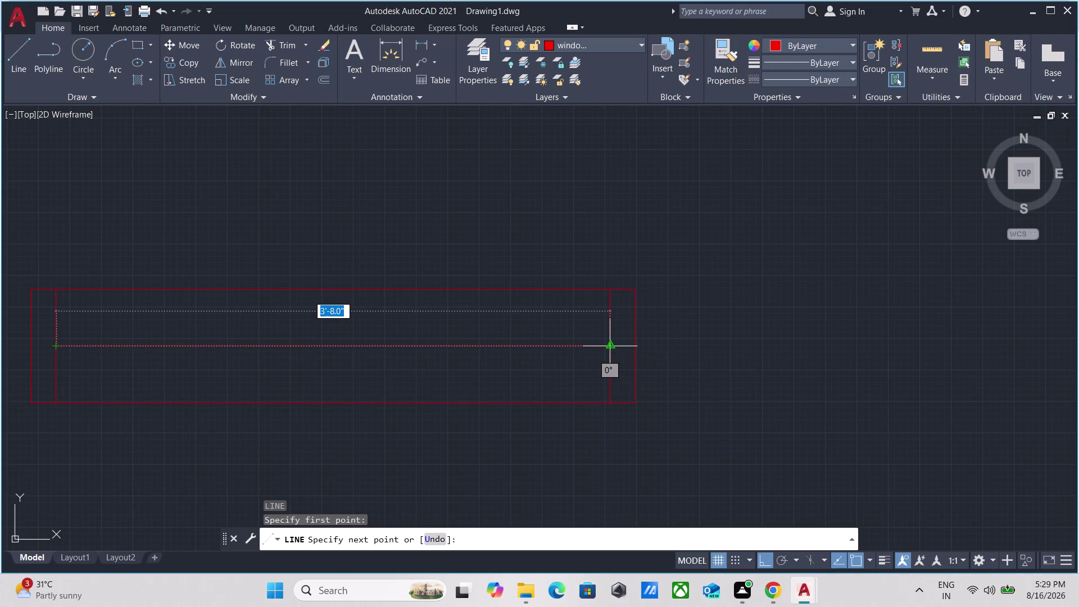
click(609, 342)
key(Escape)
scroll(up, 3)
click(518, 361)
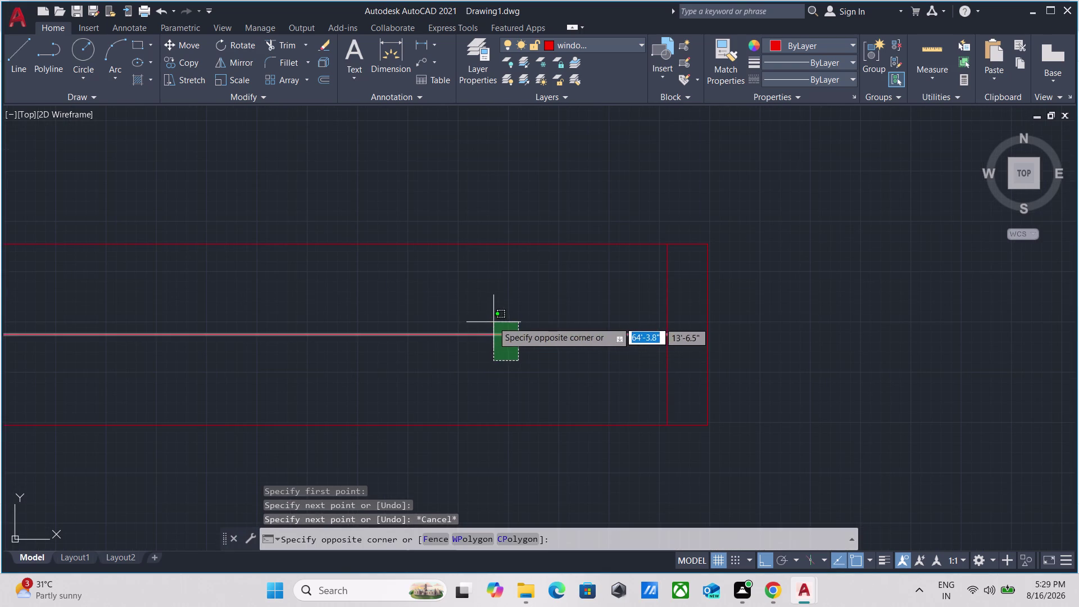
click(492, 319)
Begin offsetting the centre line, picking the first distance point.
key(o)
key(Return)
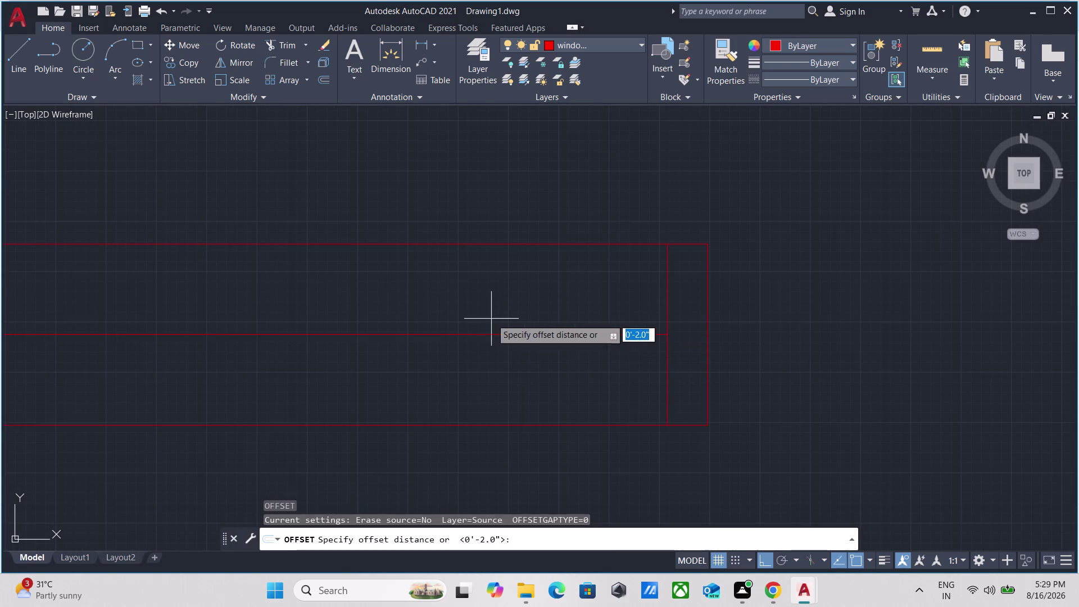
scroll(up, 3)
click(465, 333)
Offset the centre line 0.5 inches to each side.
click(464, 313)
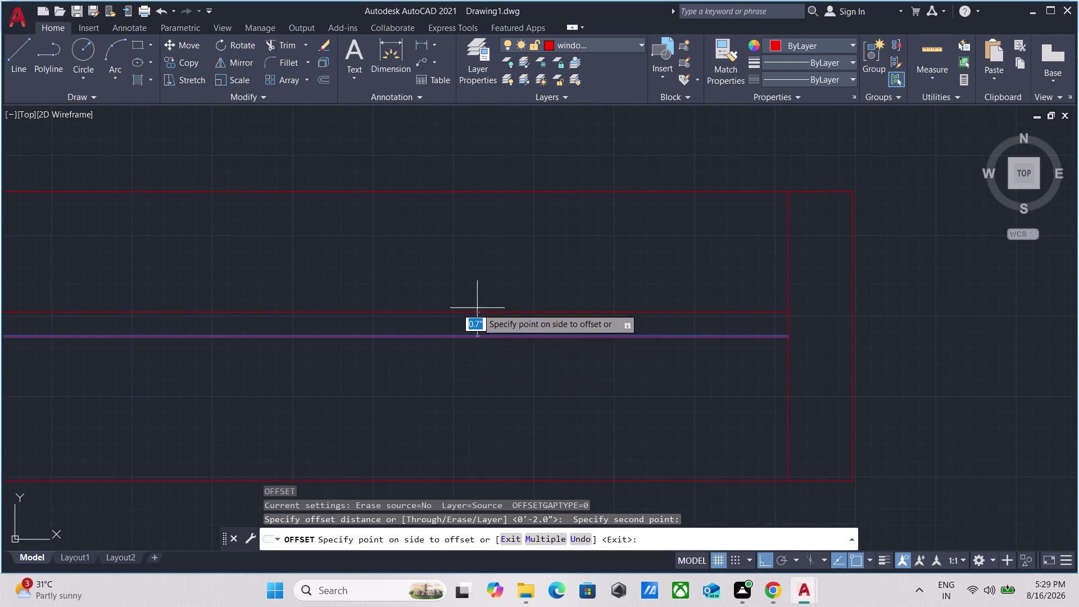
text(0.)
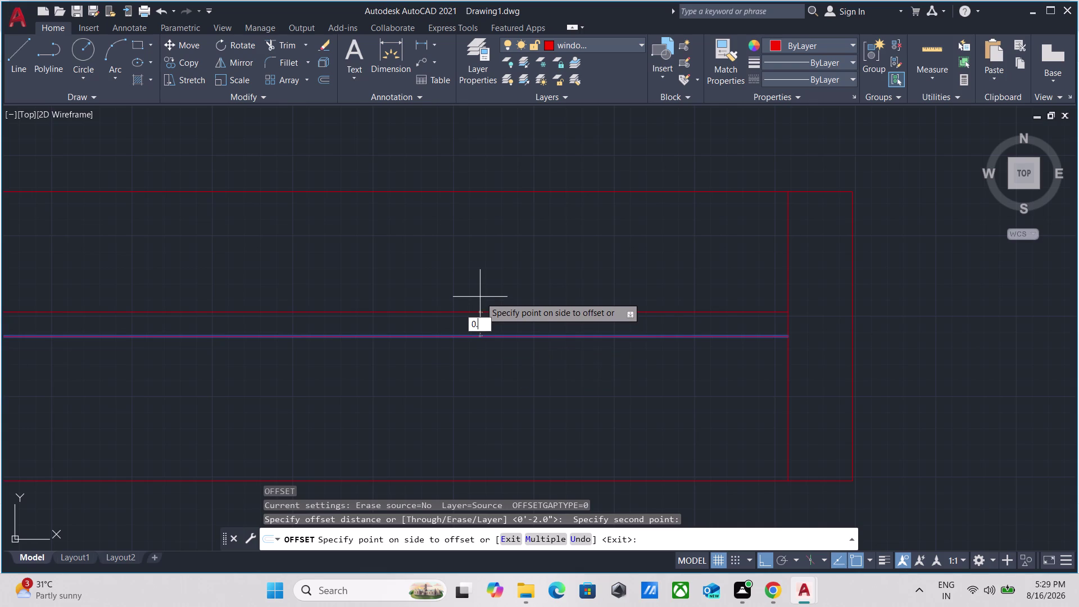
text(5)
key(Return)
scroll(down, 3)
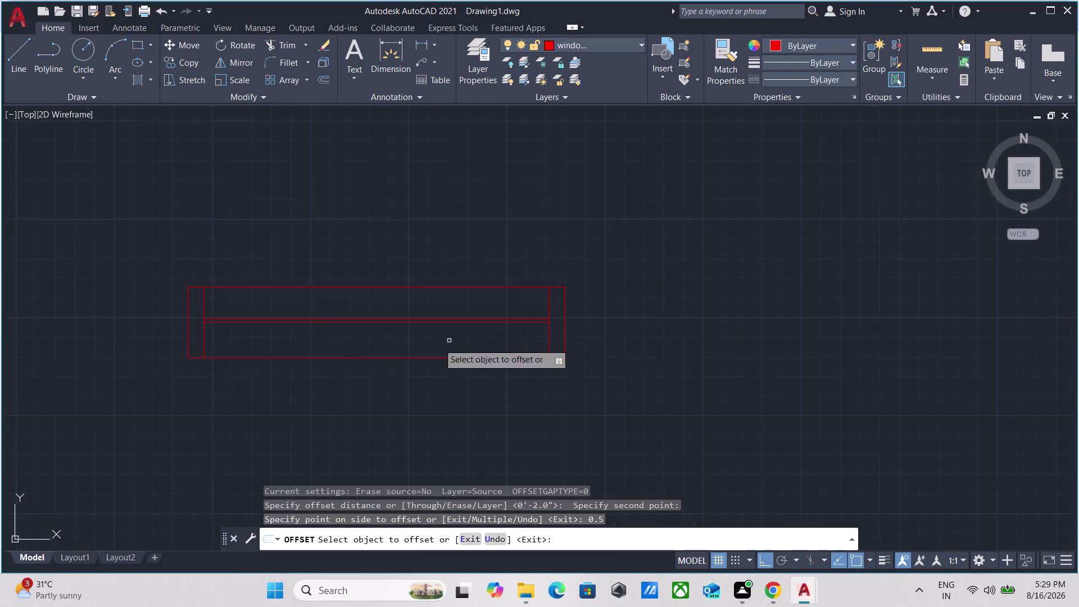
scroll(up, 3)
click(307, 316)
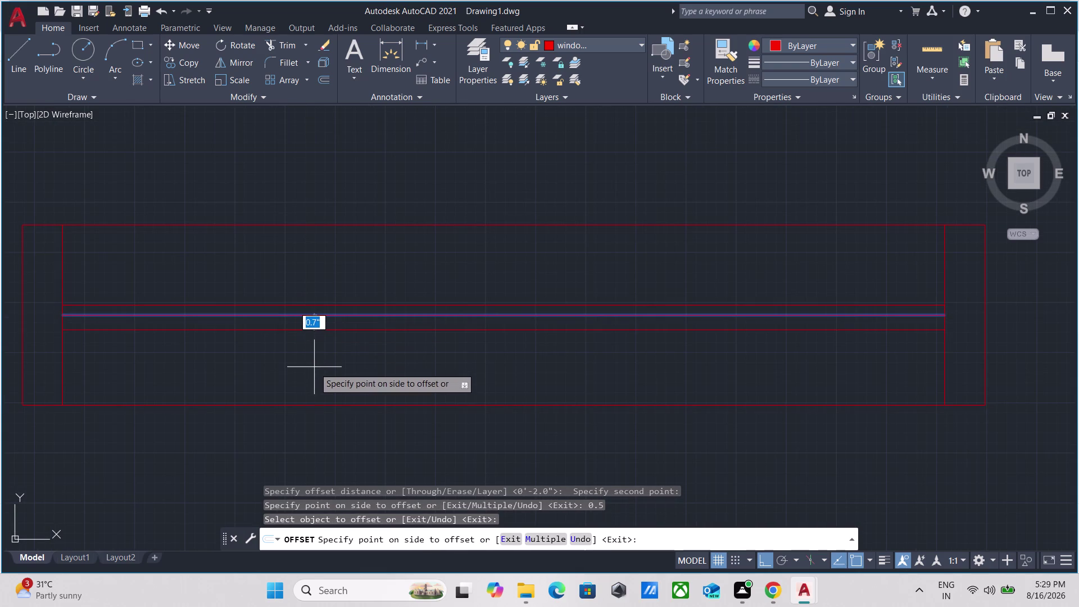
text(0.5)
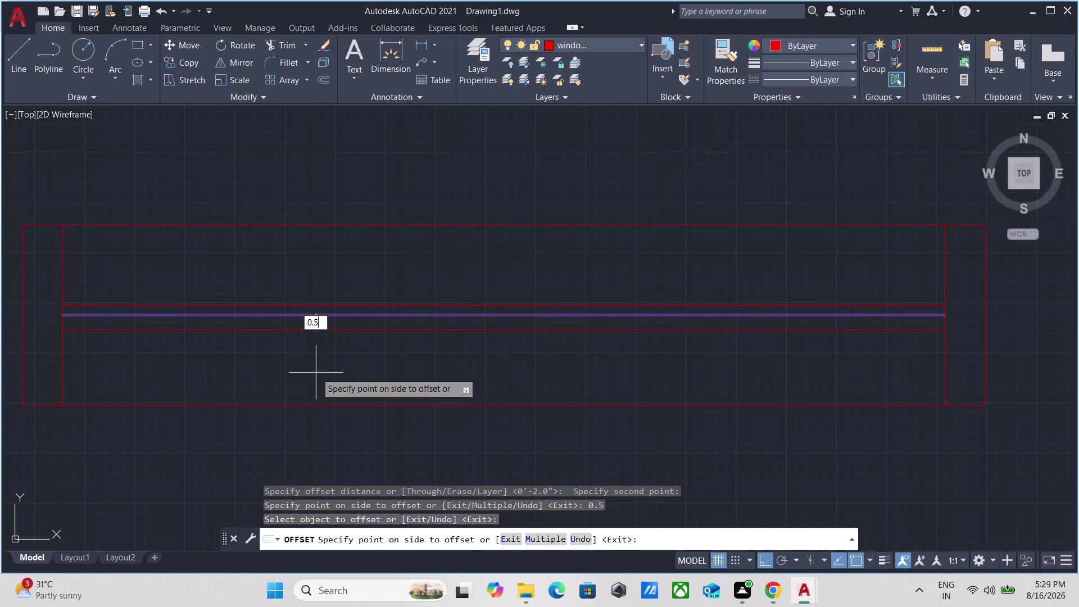
key(Return)
scroll(up, 3)
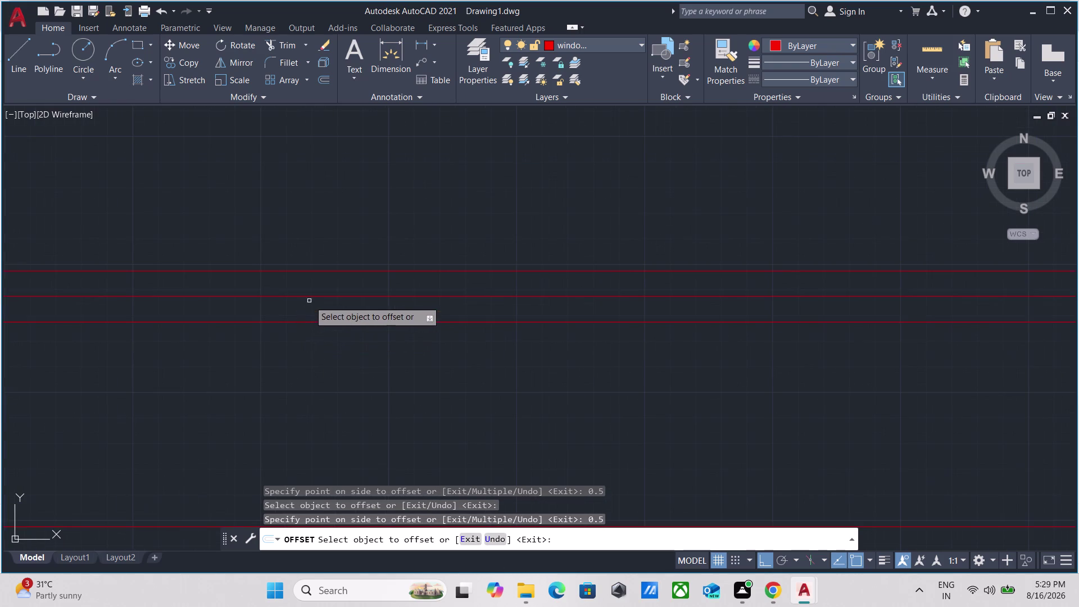
key(Escape)
Erase the original centre line, leaving the twin glass lines.
click(406, 316)
click(396, 284)
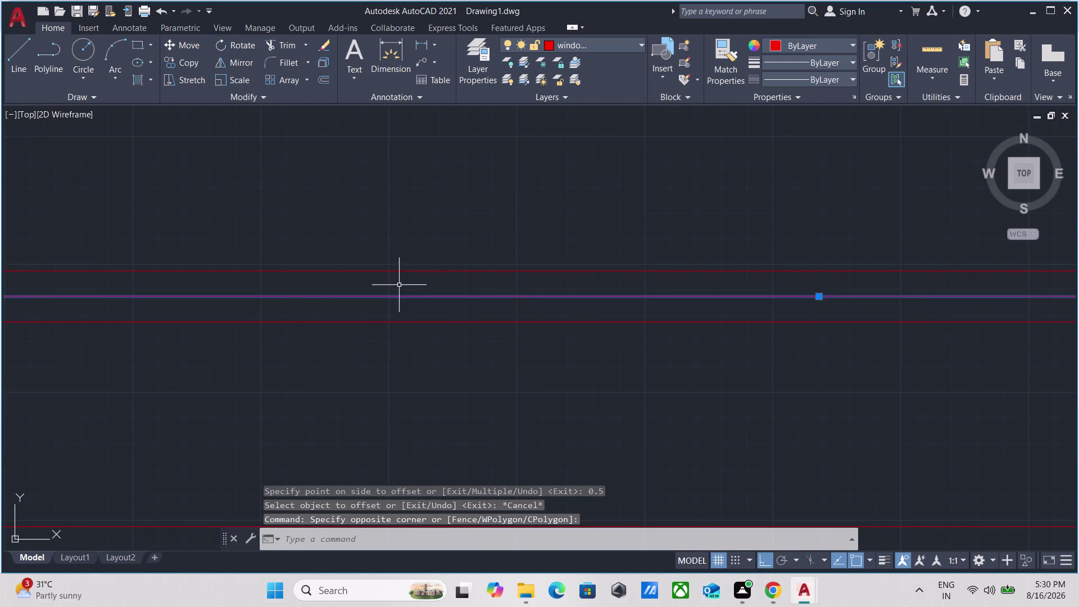
right_click(428, 235)
click(469, 318)
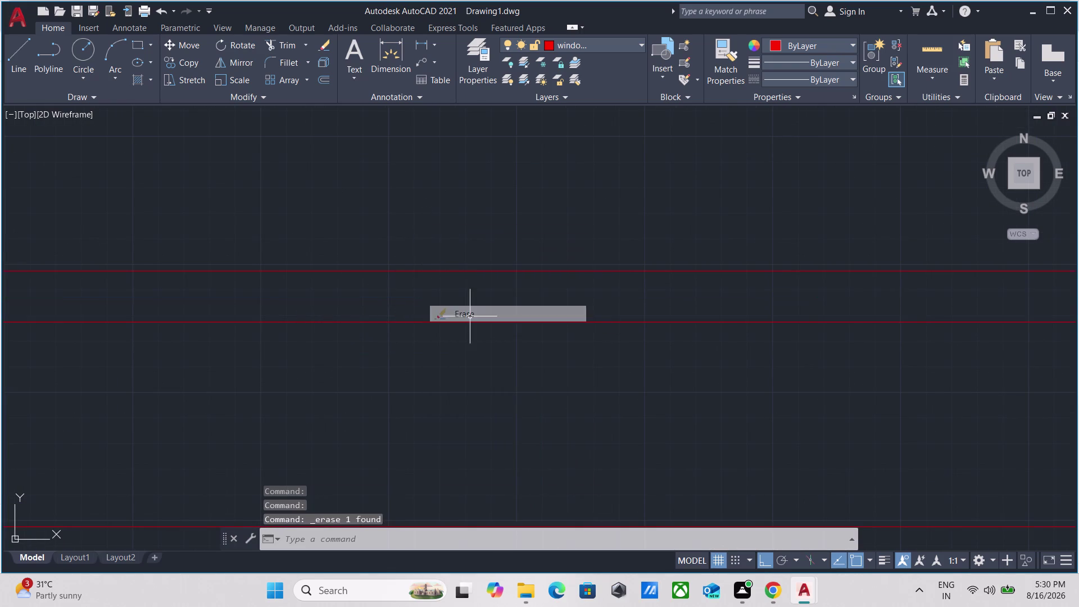
Zoom out to frame the window symbol and window-select all of it.
scroll(down, 3)
scroll(down, 3)
scroll(up, 3)
scroll(down, 3)
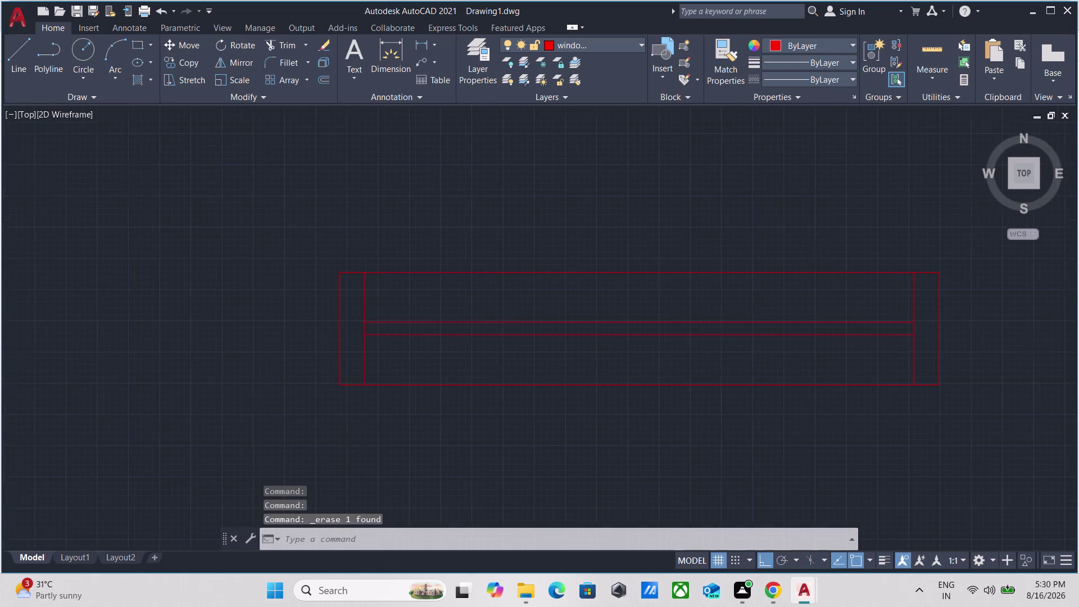
scroll(up, 3)
scroll(up, 3)
scroll(down, 3)
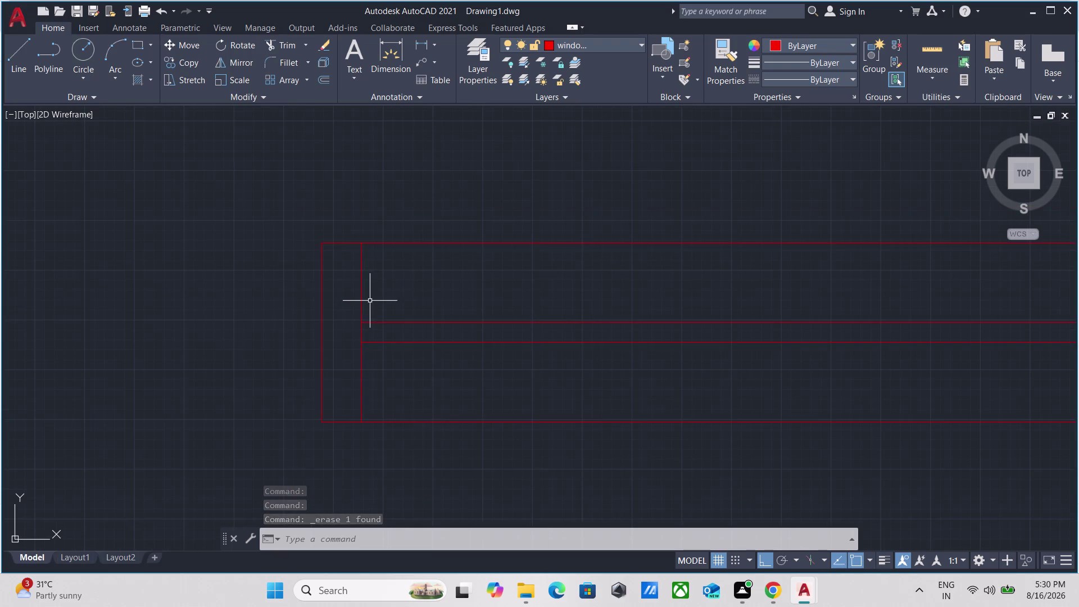
middle_drag(368, 300, 355, 302)
scroll(down, 3)
scroll(up, 3)
click(599, 353)
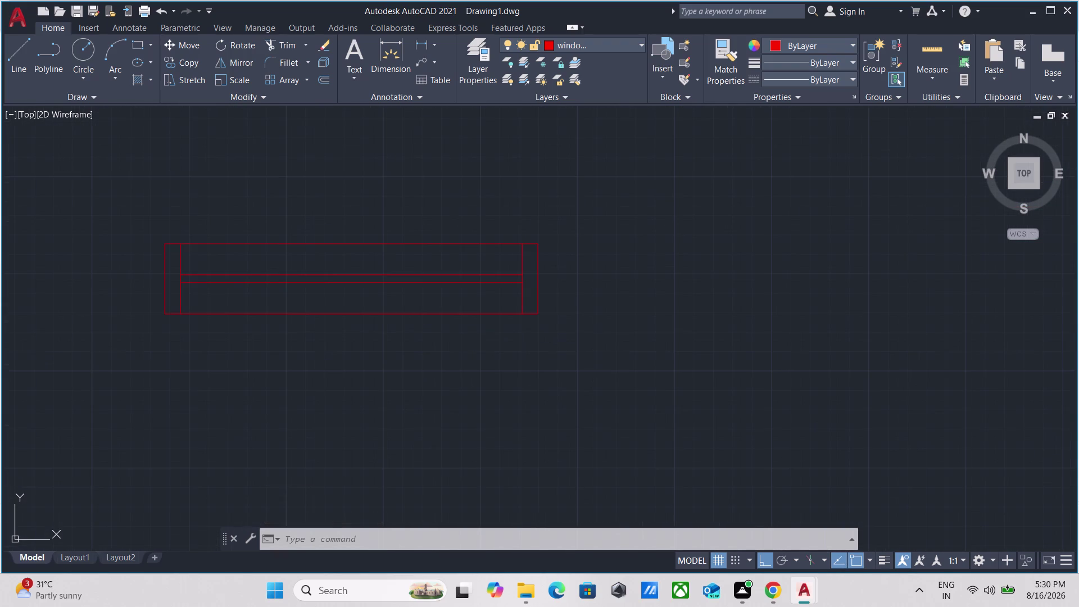
click(114, 213)
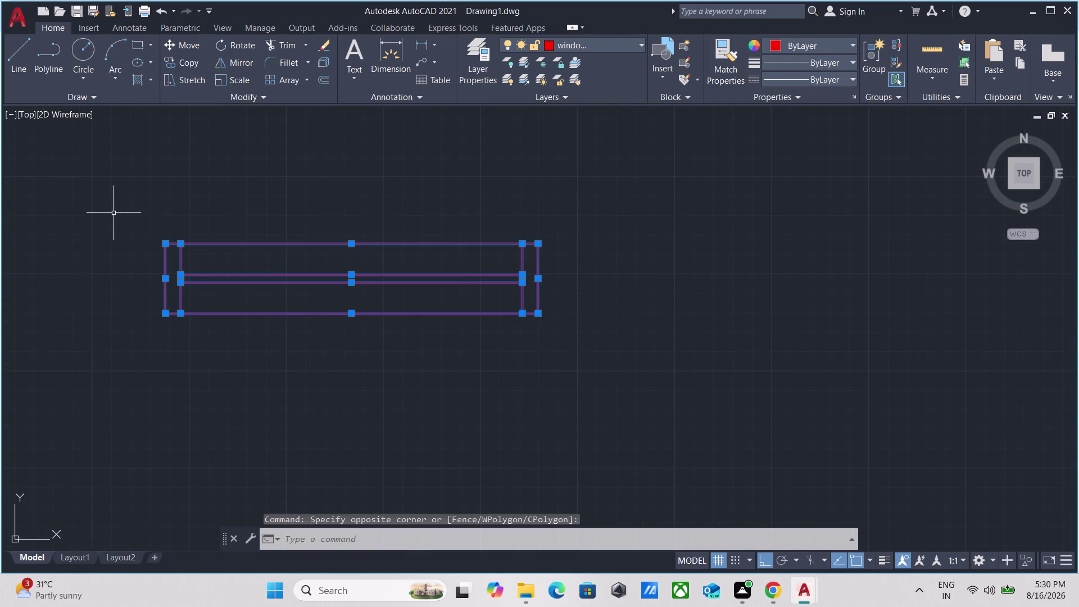
Copy the red window symbol and place the copy below the original.
text(co)
key(Return)
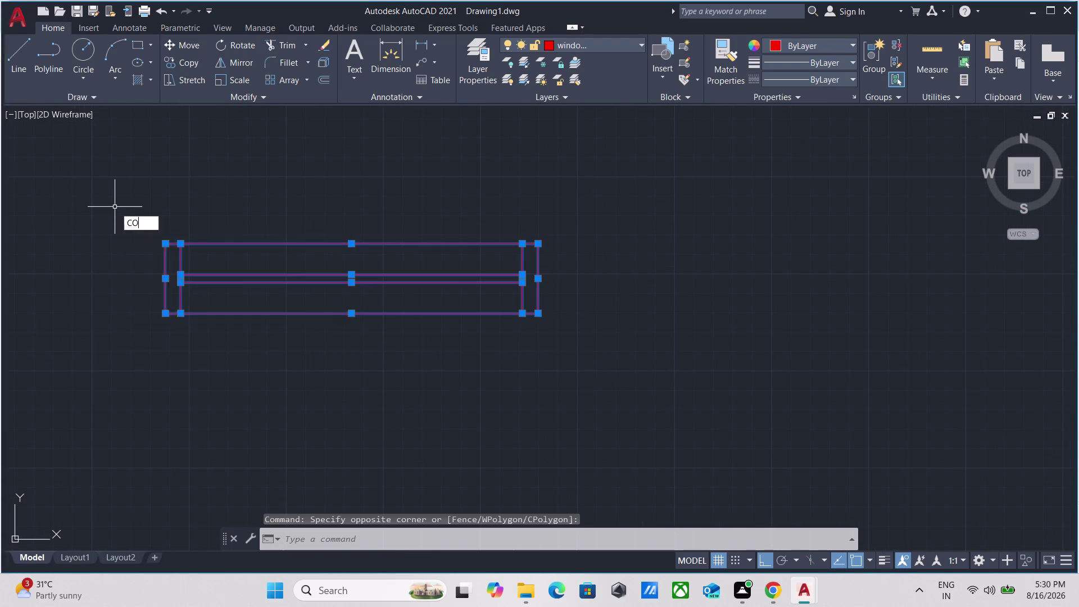
click(167, 315)
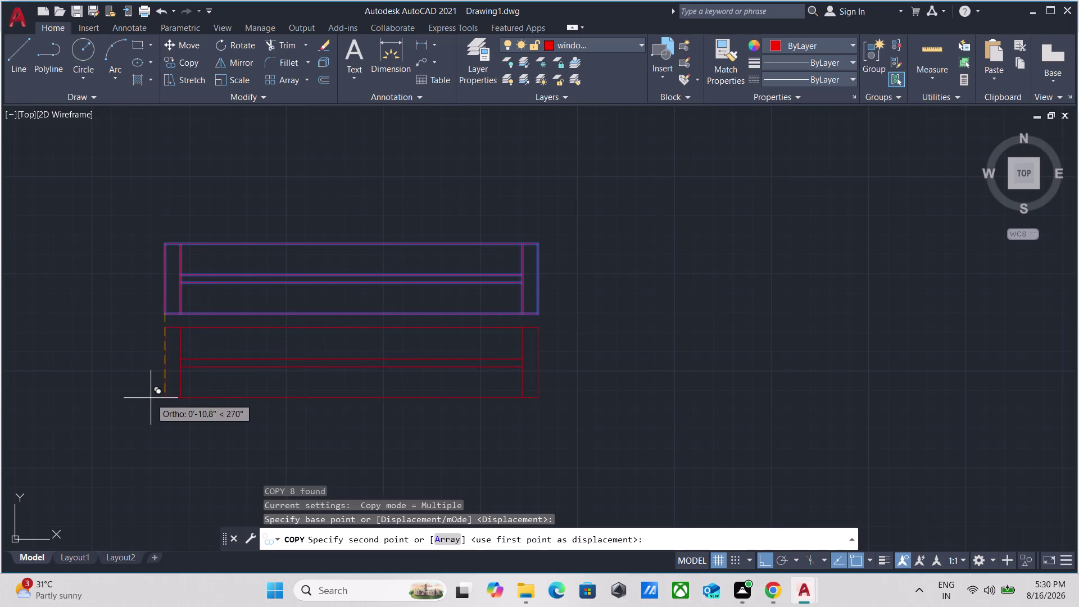
middle_drag(151, 398, 189, 310)
click(193, 363)
key(Escape)
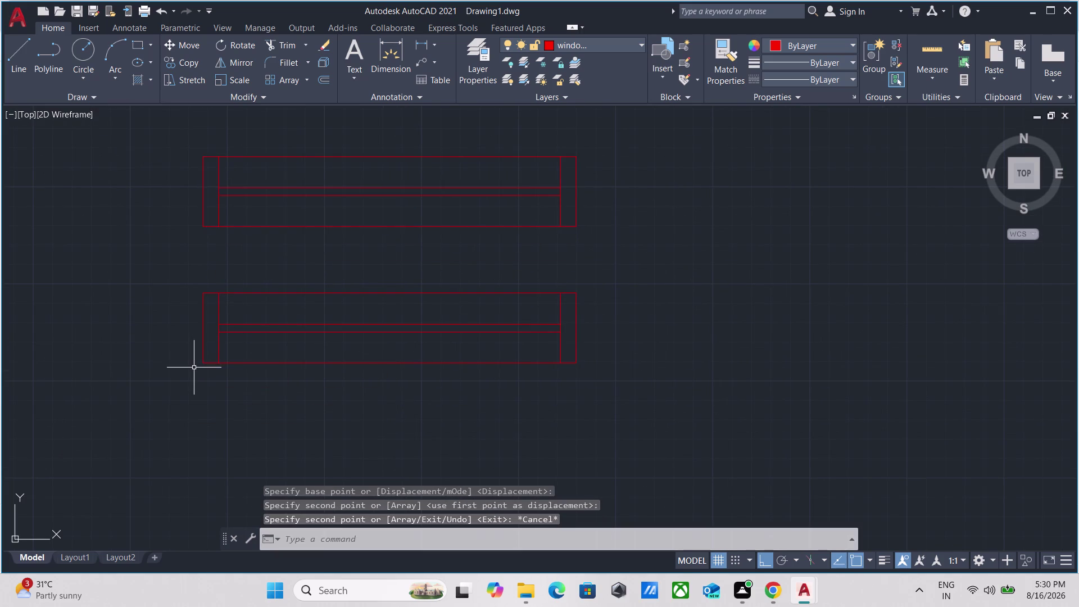
Stretch the copy's right end 1 inch to shorten it.
drag(612, 406, 607, 397)
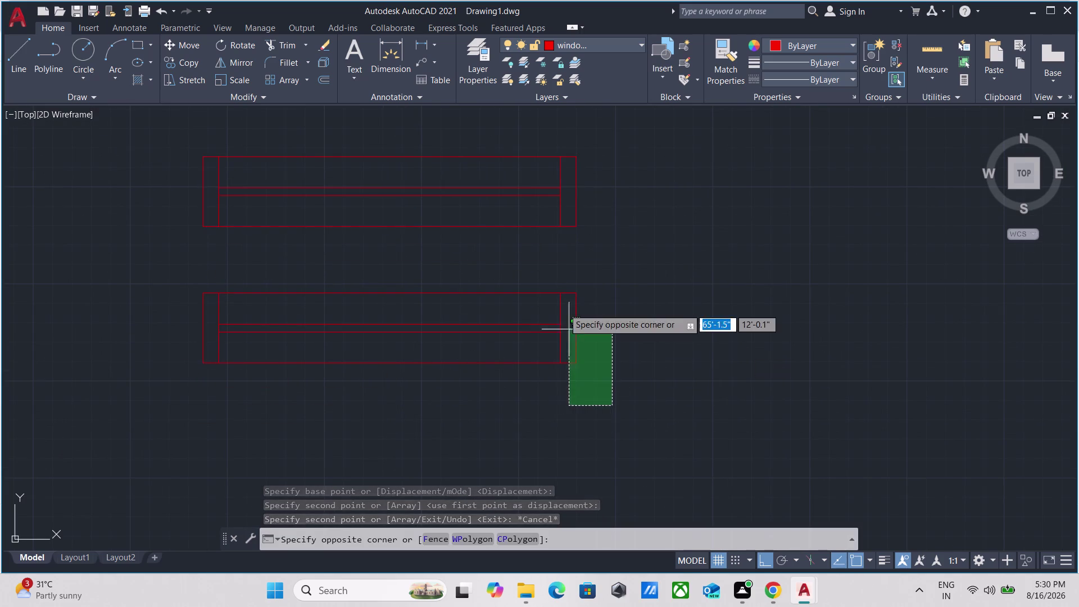
click(547, 265)
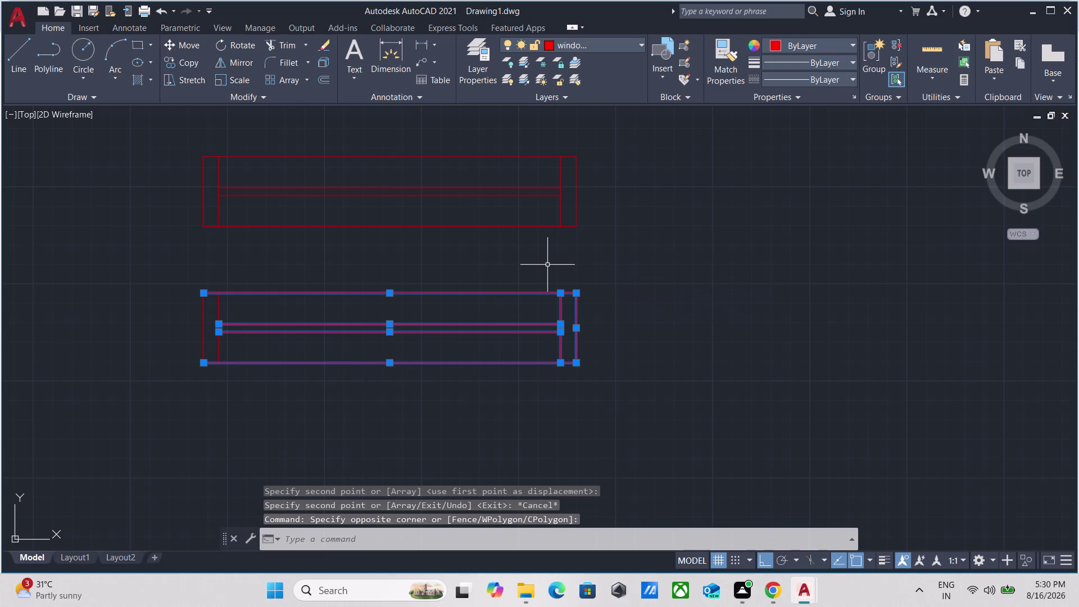
key(s)
key(t)
key(r)
key(e)
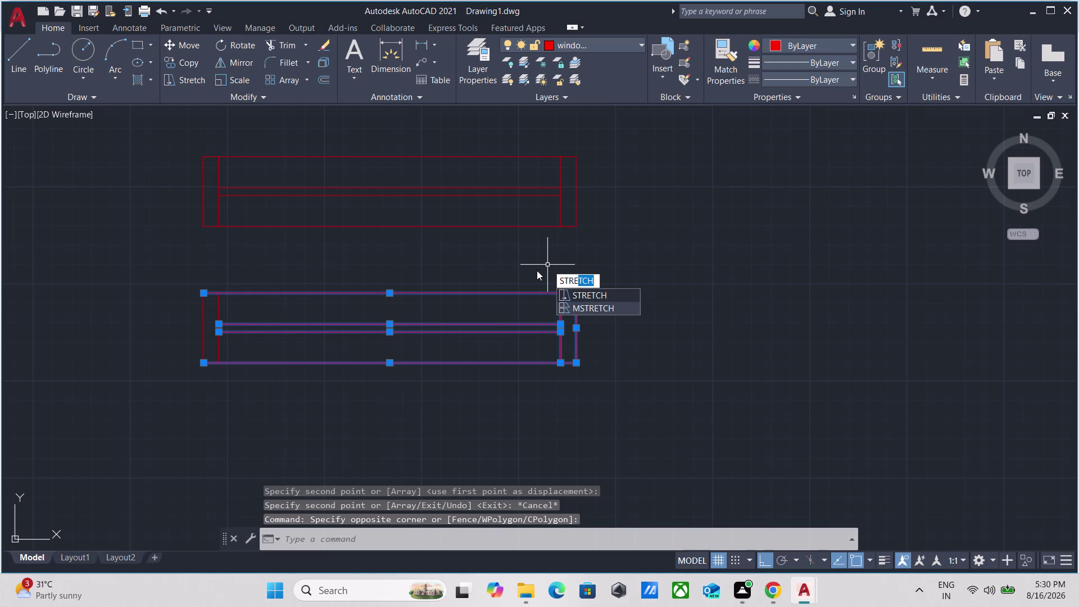
key(Return)
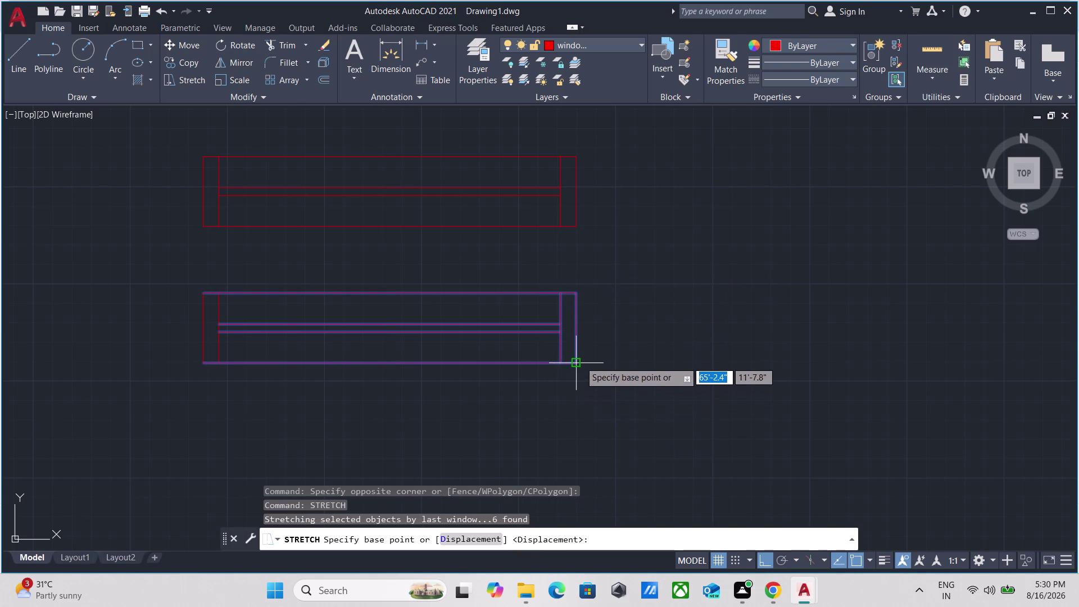
click(577, 360)
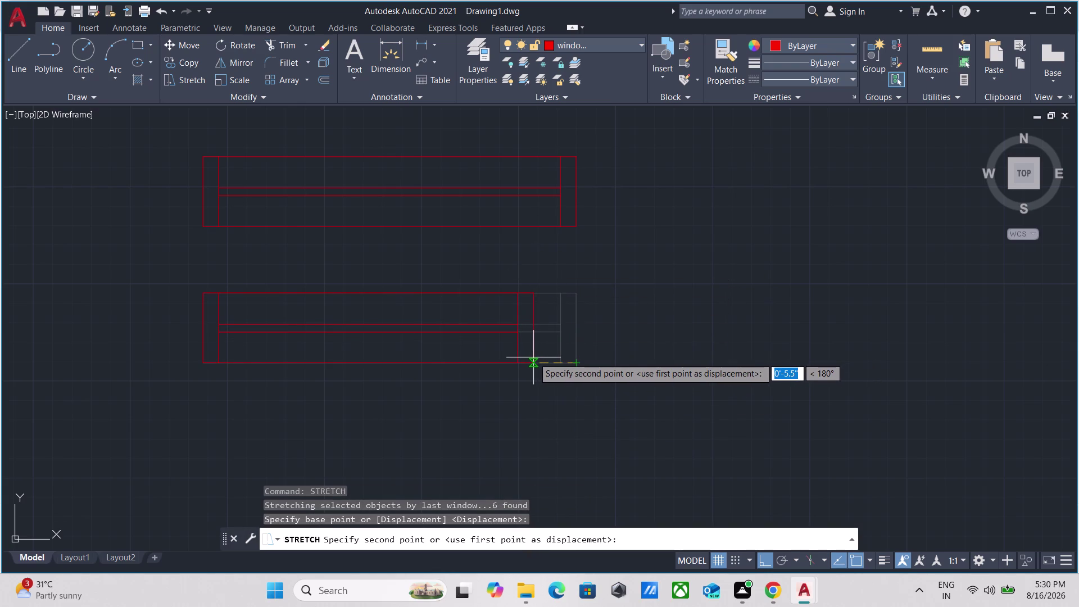
key(1)
key(apostrophe)
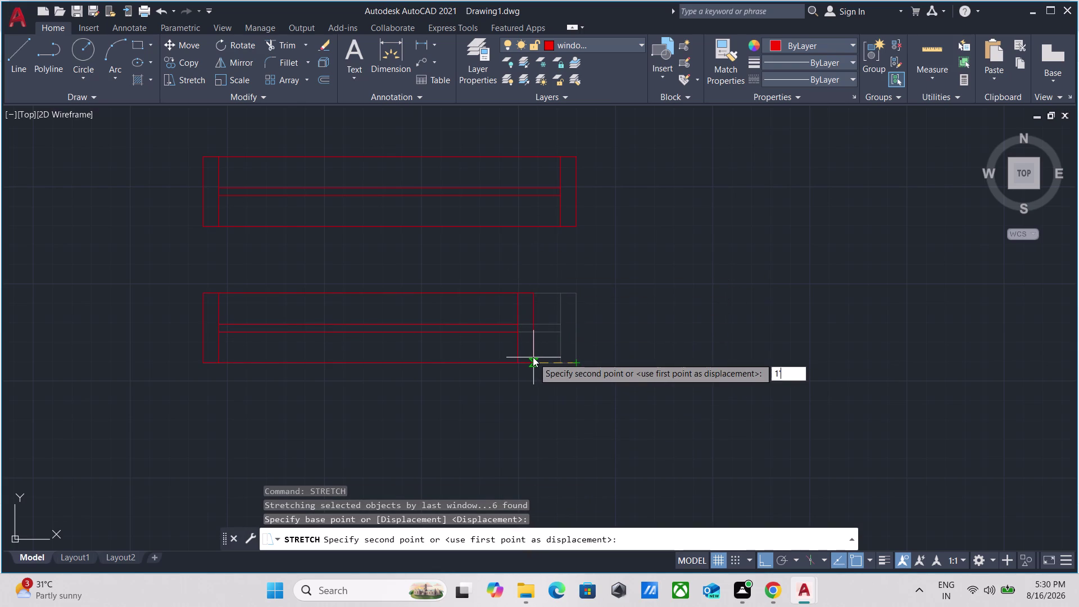
key(Return)
Group the lines of the shortened window copy.
scroll(down, 3)
drag(528, 402, 526, 394)
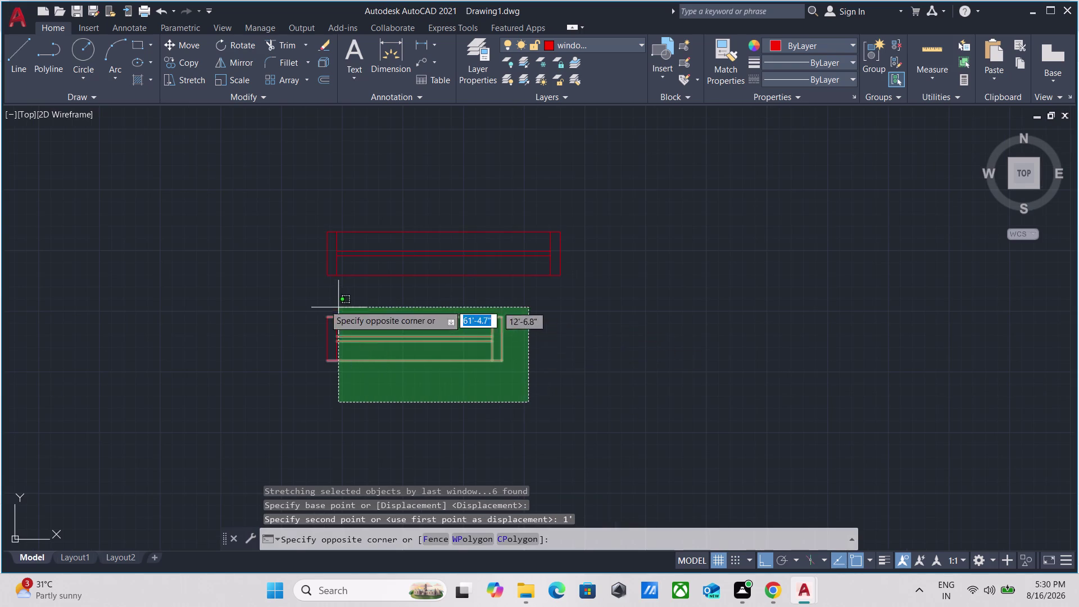
click(280, 295)
key(g)
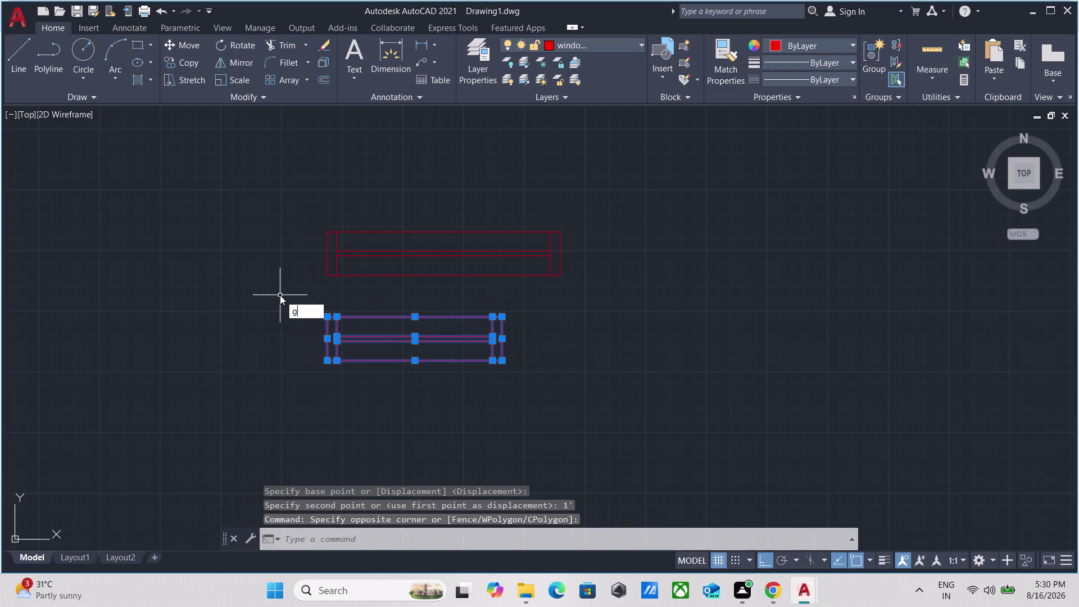
key(Return)
Group the upper window's lines and confirm it selects as one object.
click(596, 300)
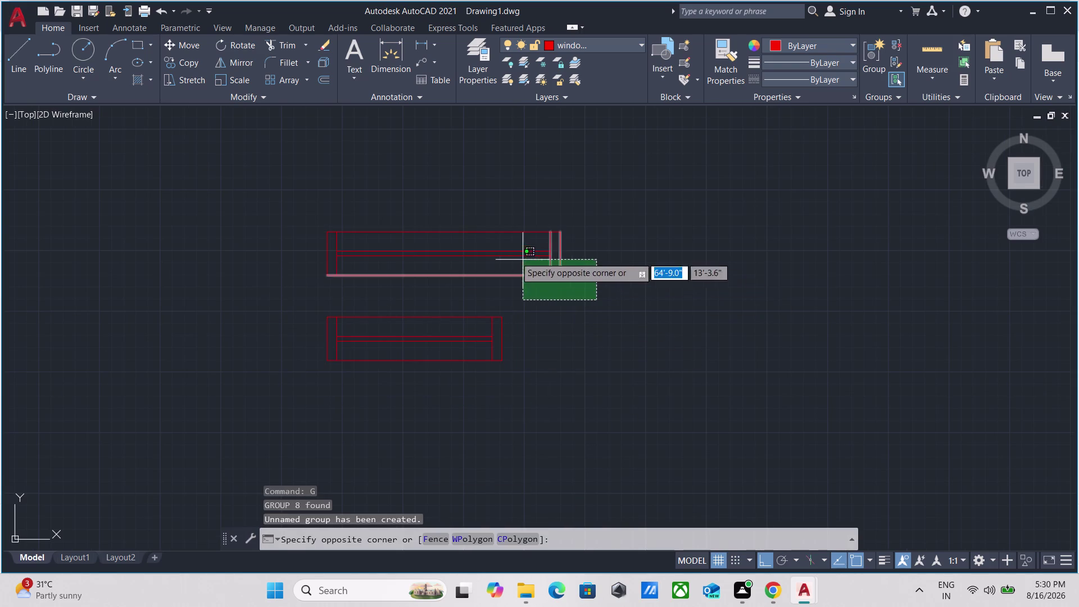
click(269, 203)
key(g)
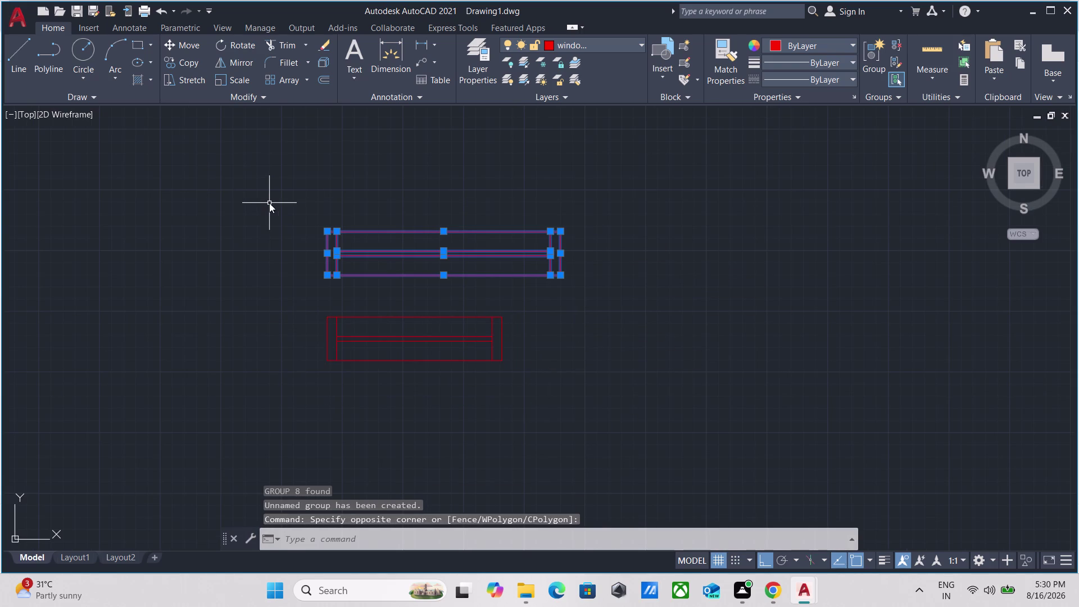
key(Return)
click(514, 293)
click(483, 233)
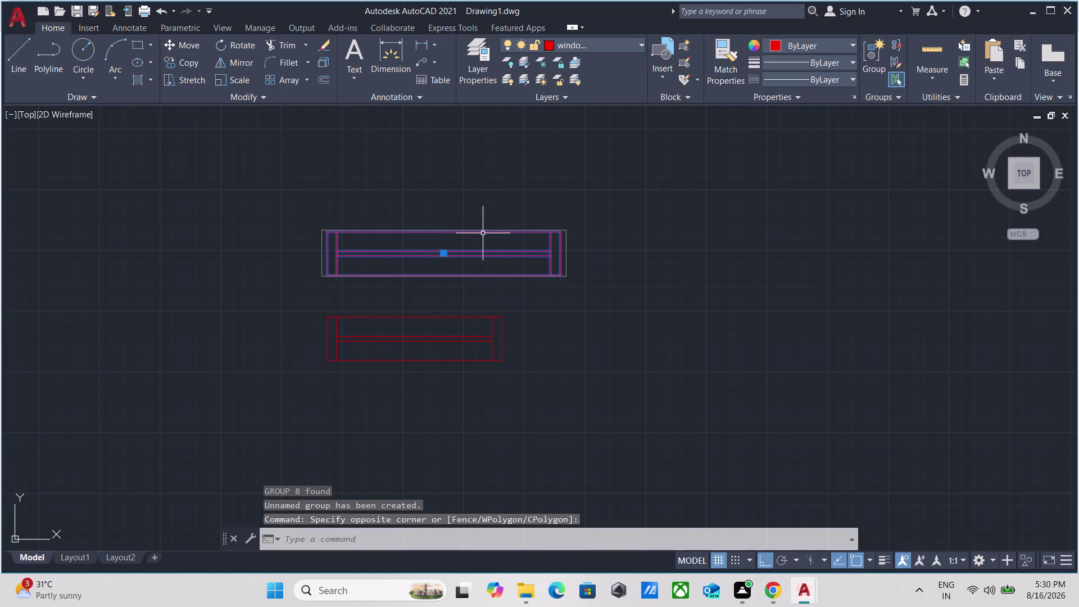
key(Escape)
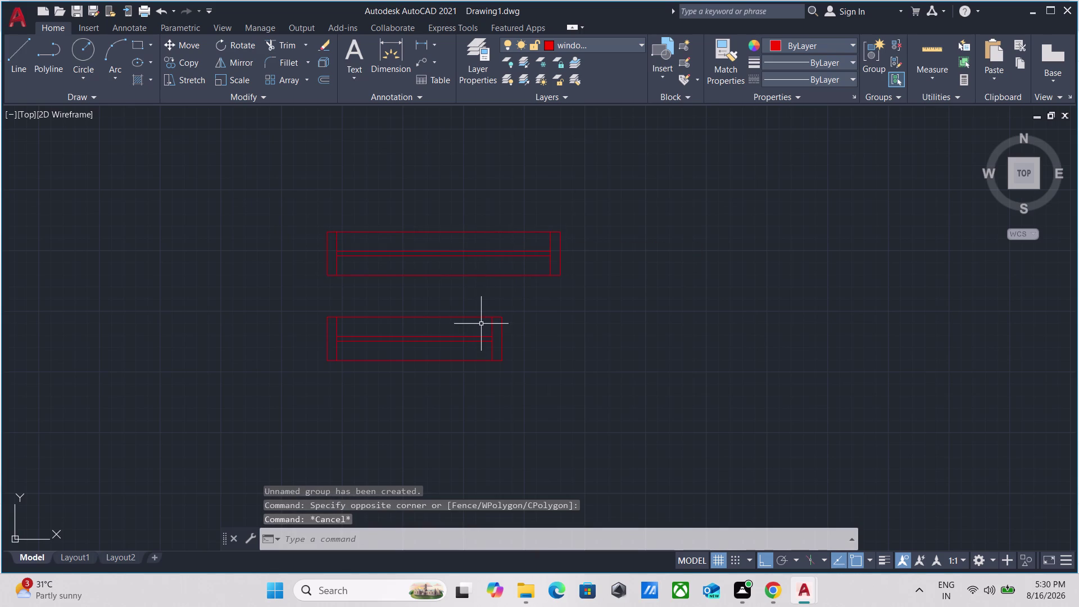
Pan to recentre both windows and clear the test selection.
middle_drag(481, 323, 500, 364)
click(615, 337)
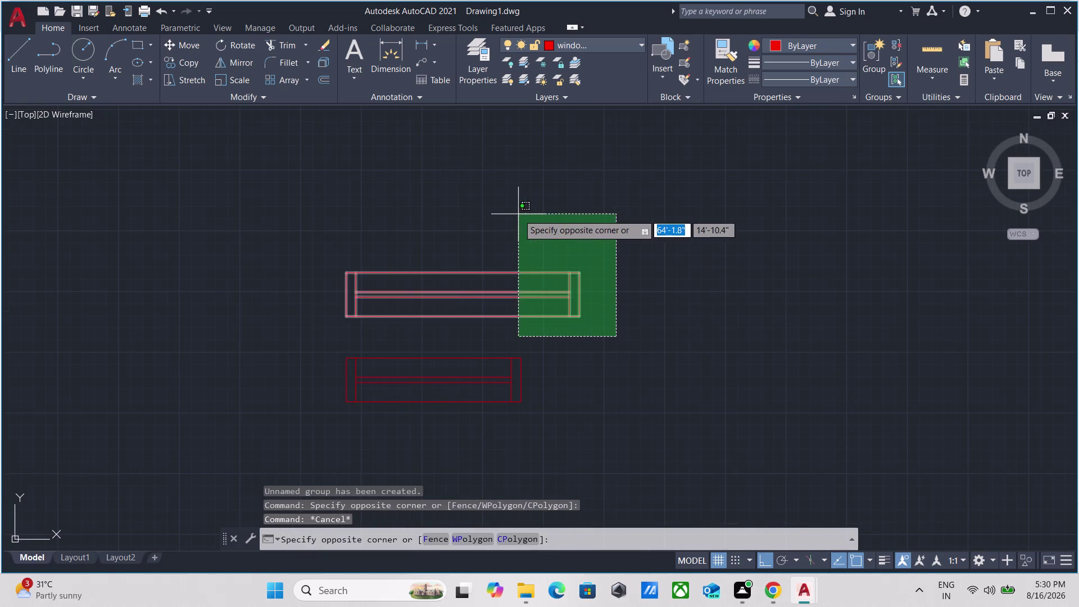
click(518, 214)
key(Escape)
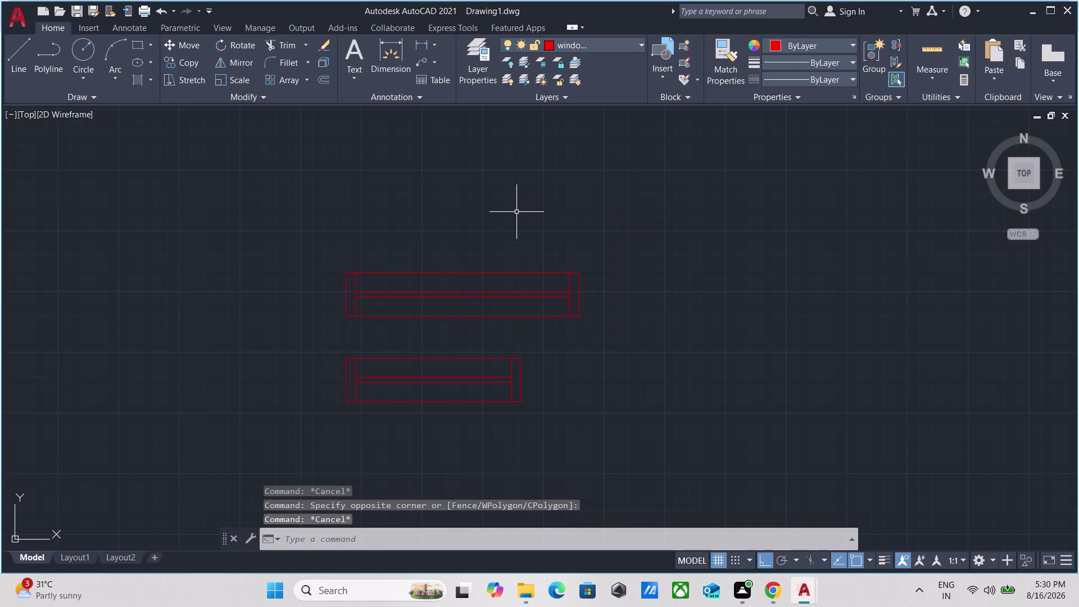
key(l)
key(Return)
Draw a 5-inch line rightward from the upper window's top-right corner.
click(577, 274)
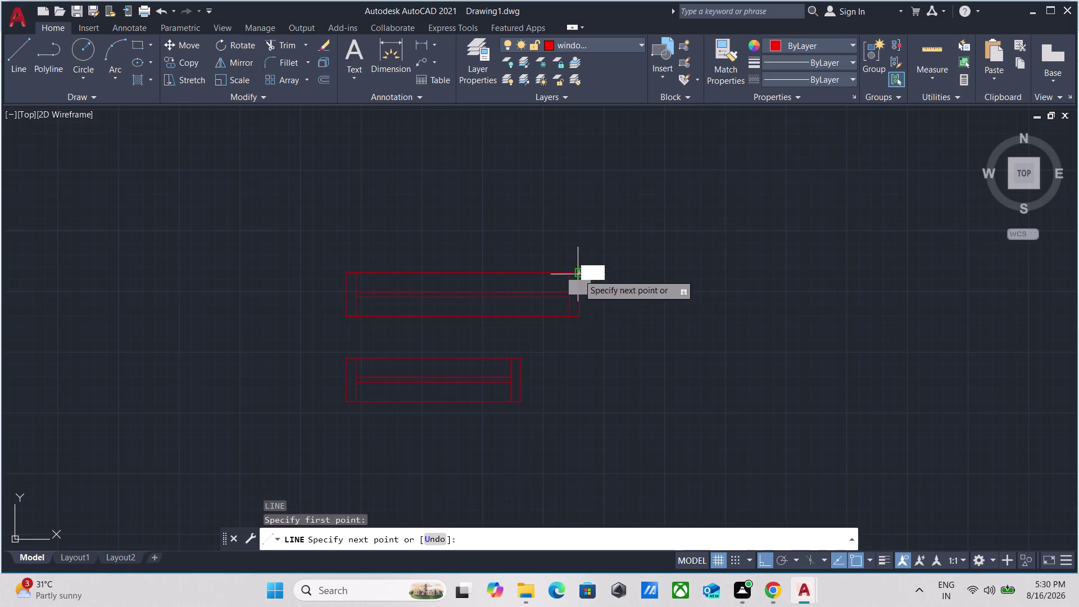
scroll(up, 3)
scroll(down, 3)
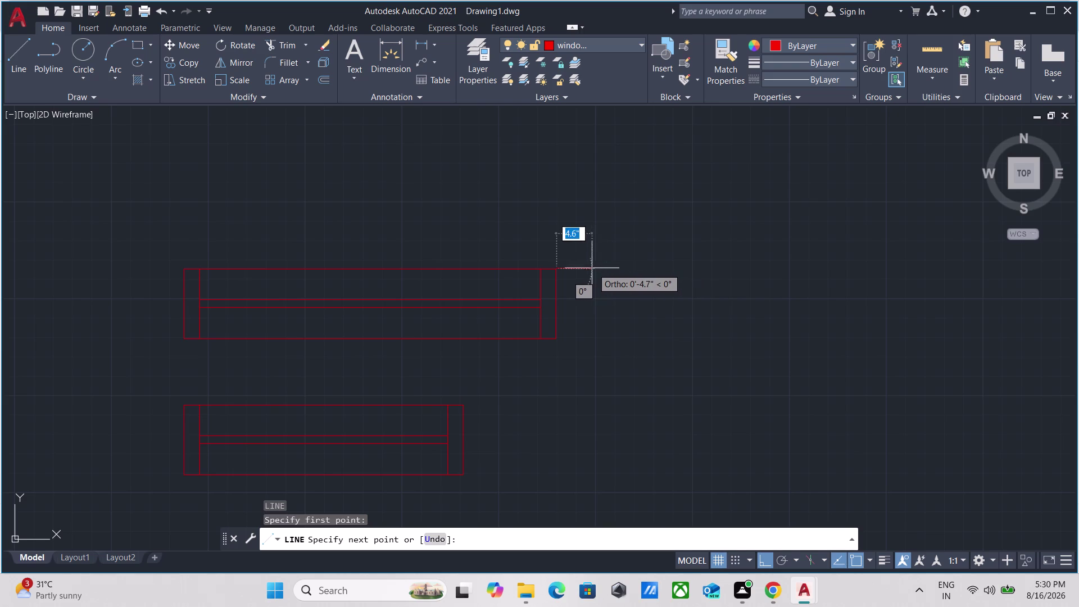
scroll(up, 3)
scroll(down, 3)
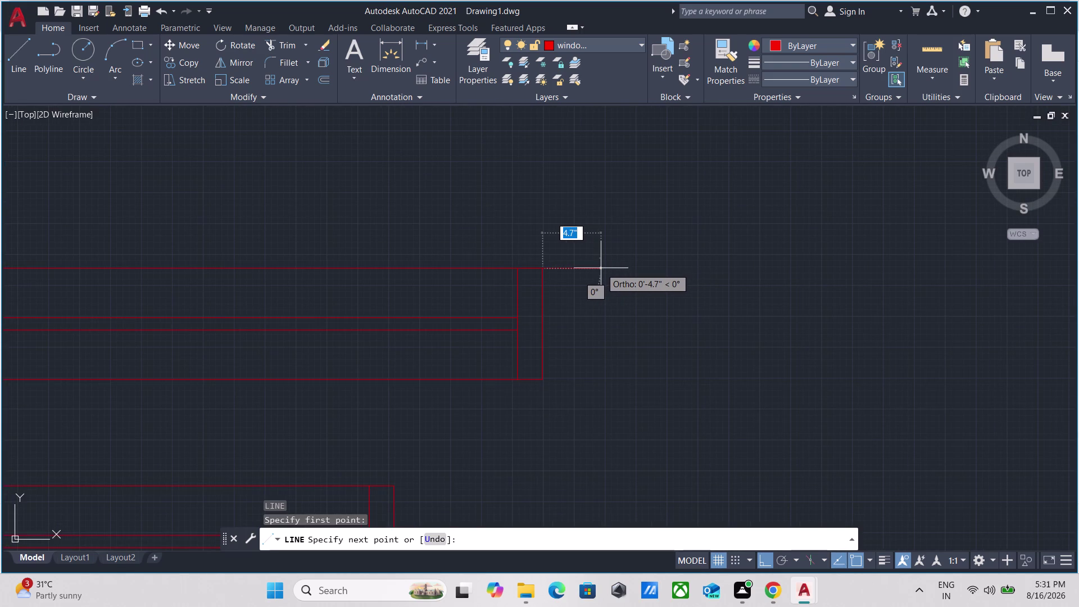
key(5)
key(Return)
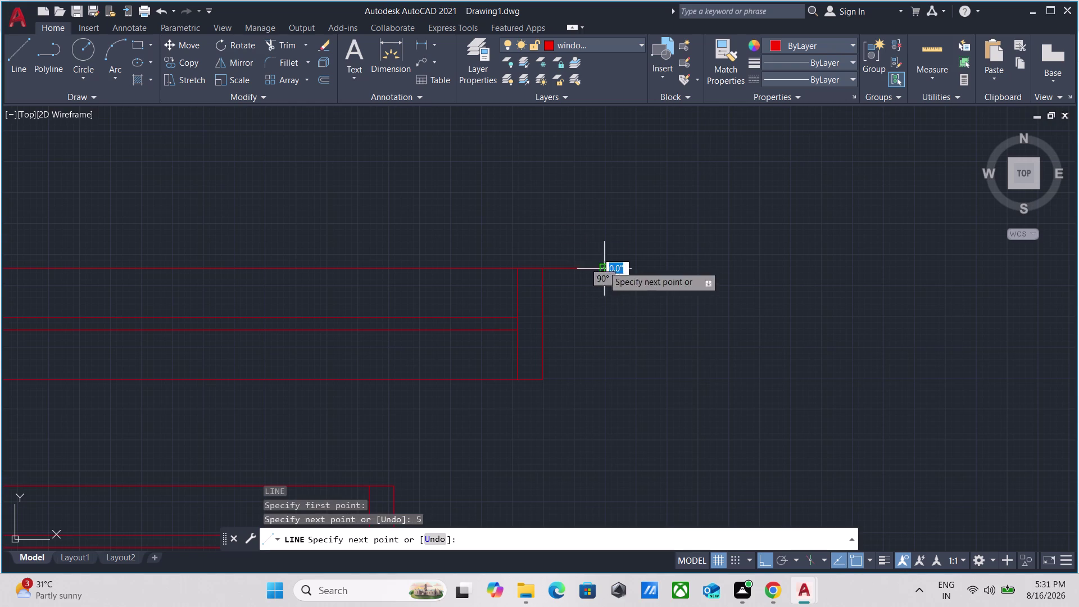
Continue the line 6 inches upward, end it, and select the new vertical line.
middle_drag(589, 194, 601, 271)
scroll(down, 3)
scroll(down, 3)
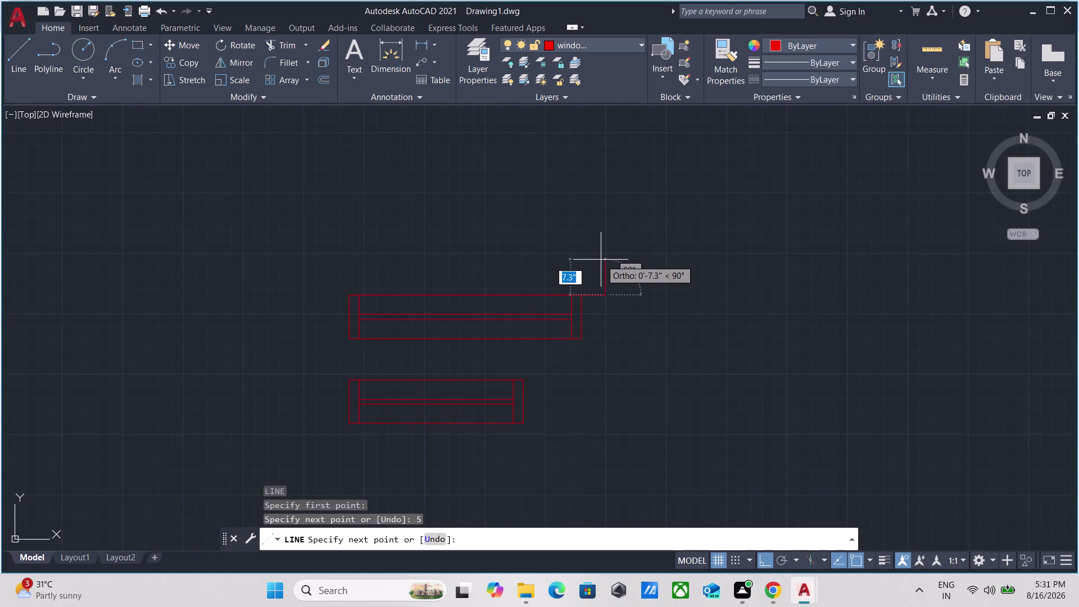